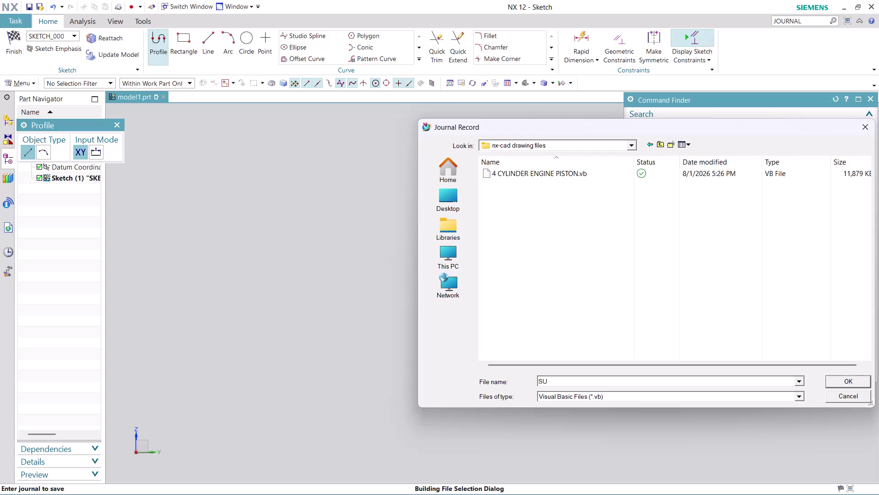
Name the journal 'SUPPORT BRACKET' and start recording it.
text(PP)
text(ORT)
key(space)
text(BRACK)
text(ET)
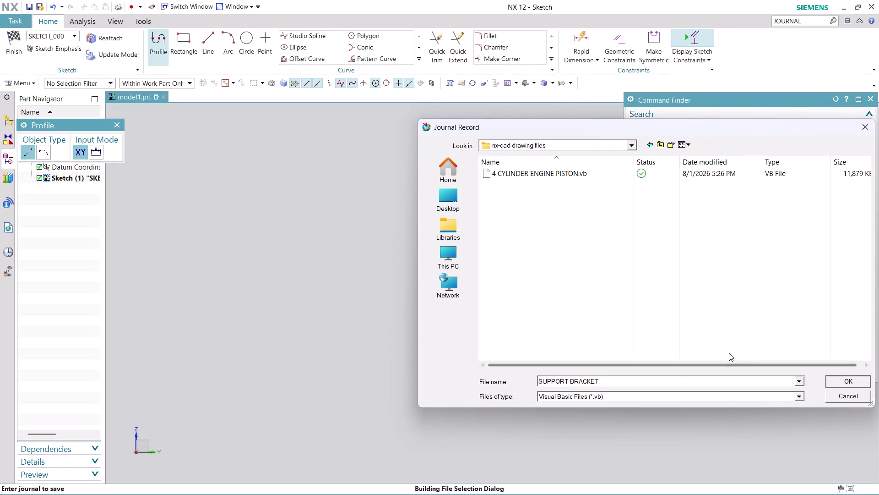
click(845, 380)
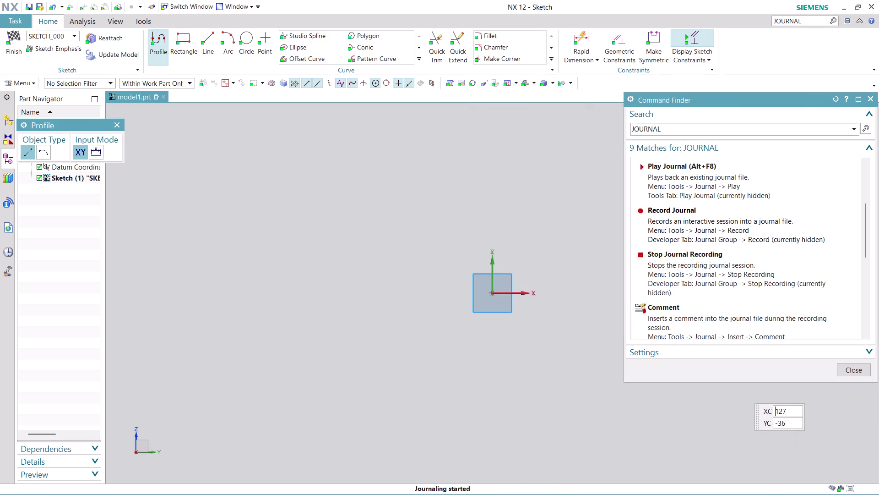
Close the Command Finder and acknowledge the Journal Record warning.
click(845, 368)
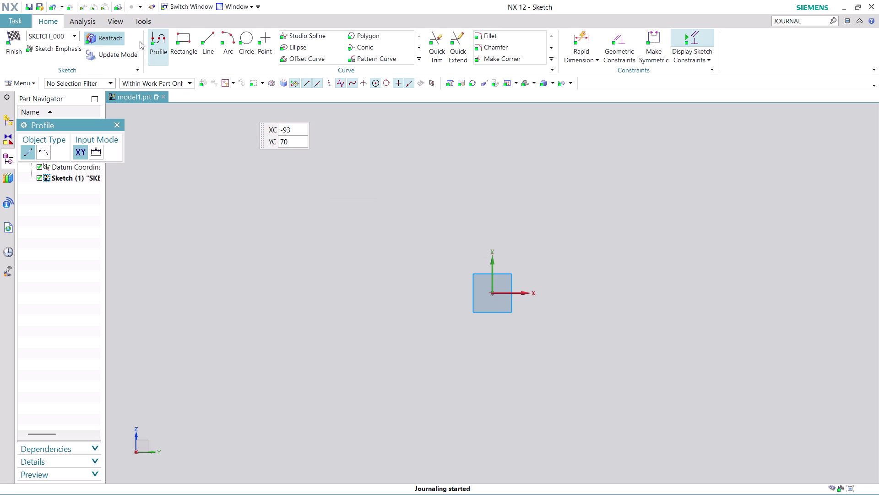
click(189, 34)
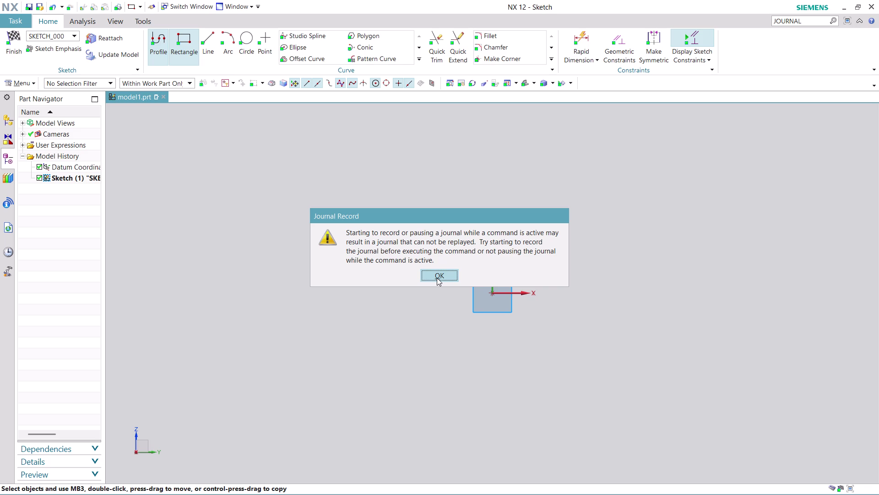
click(437, 278)
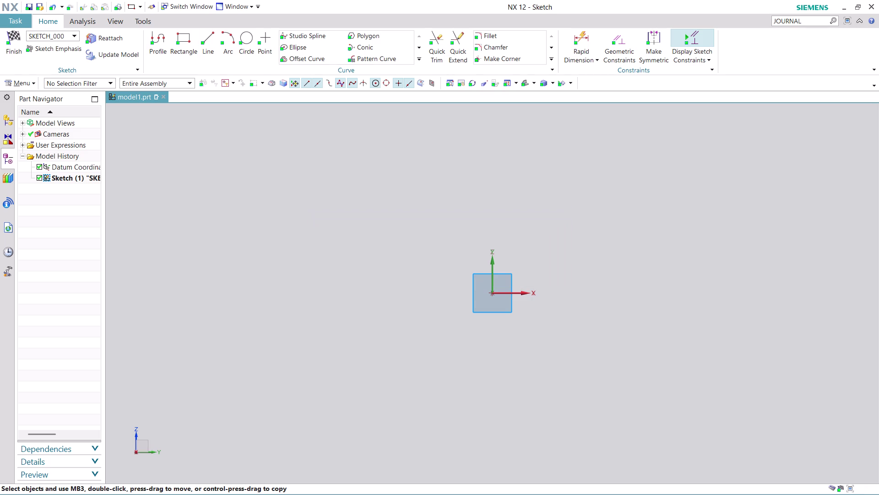
Draw a 65 by 65 square on the XY plane, cornered at the origin.
click(493, 291)
click(572, 303)
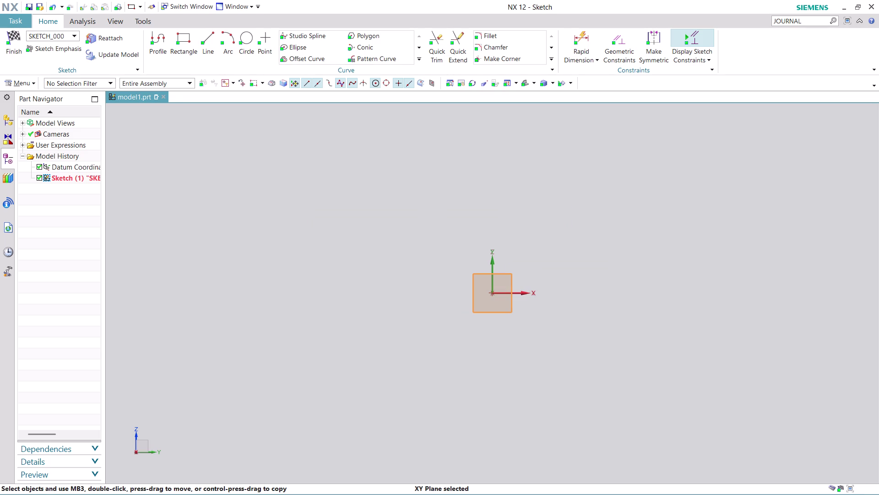
click(186, 37)
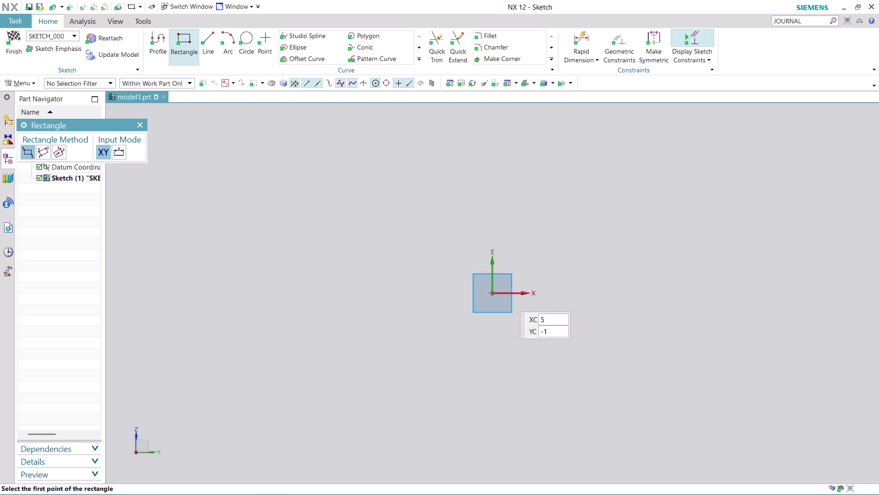
click(494, 292)
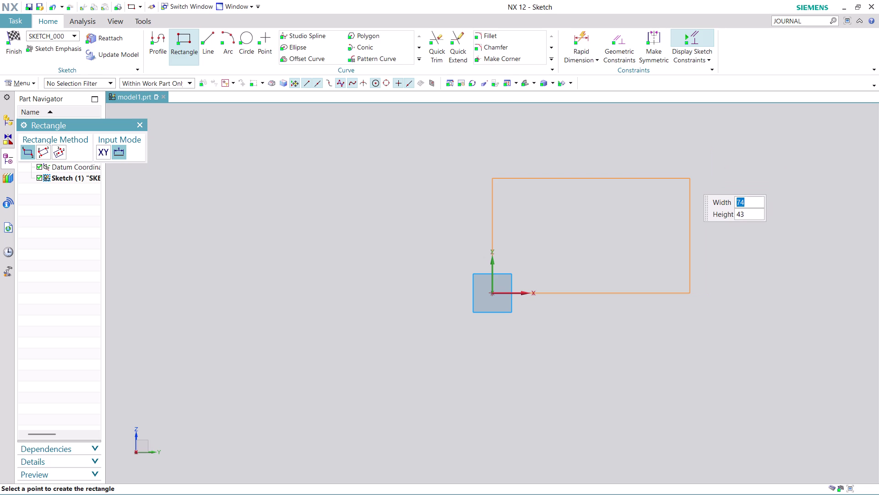
text(65)
key(Tab)
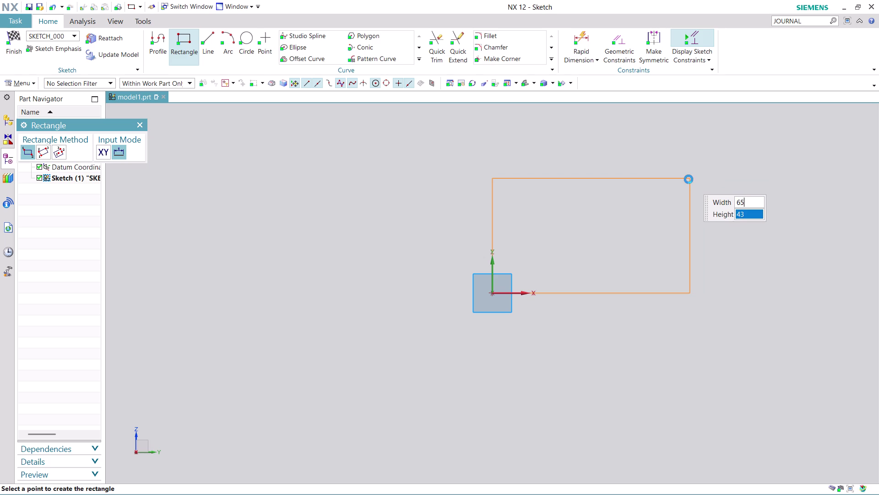
text(65)
key(Return)
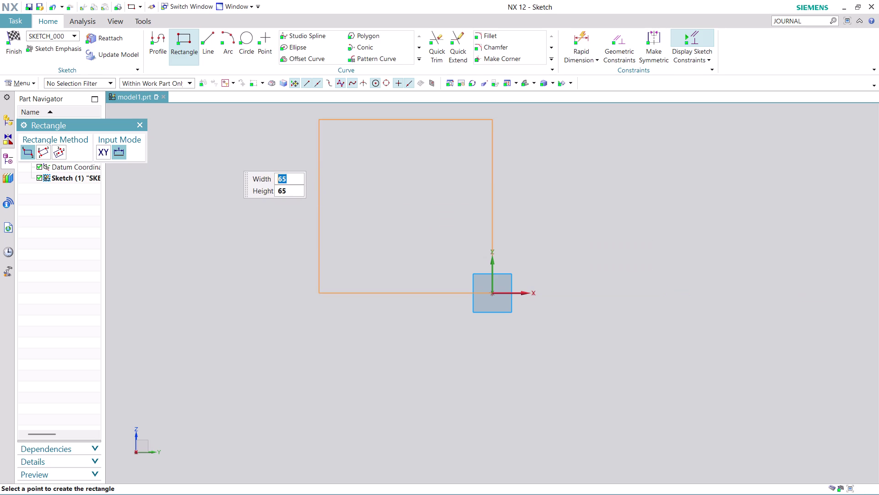
click(592, 196)
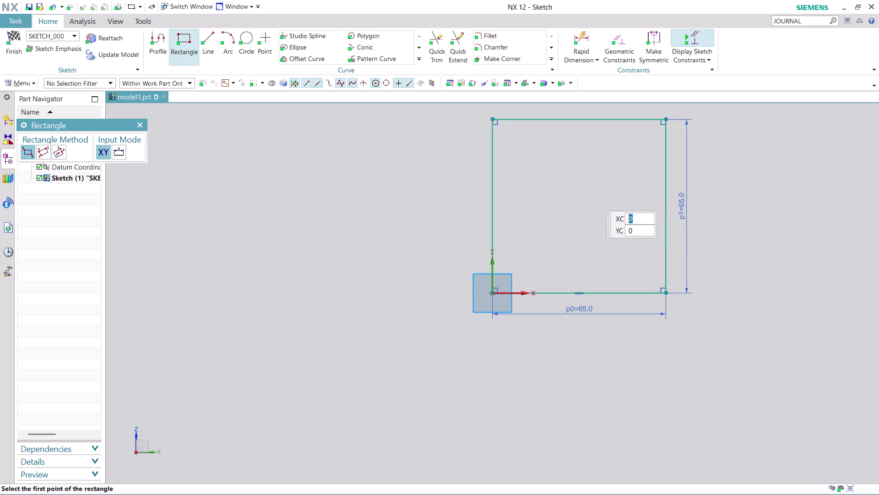
key(Escape)
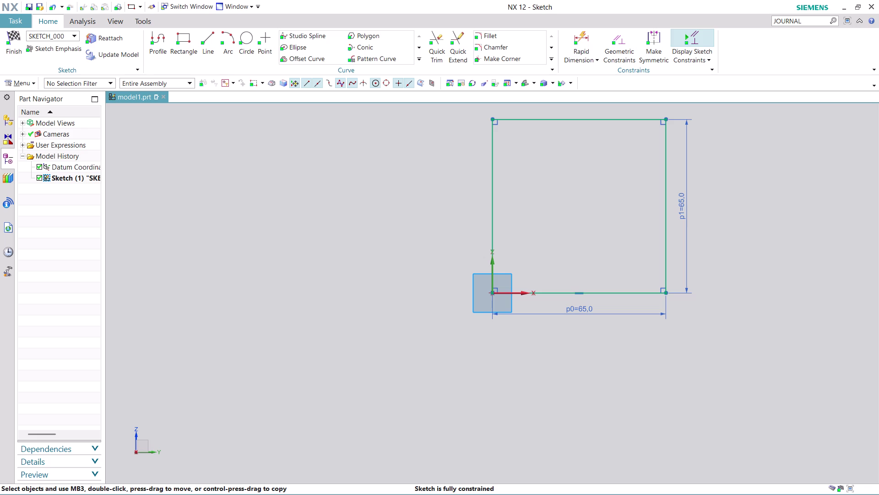
double_click(586, 315)
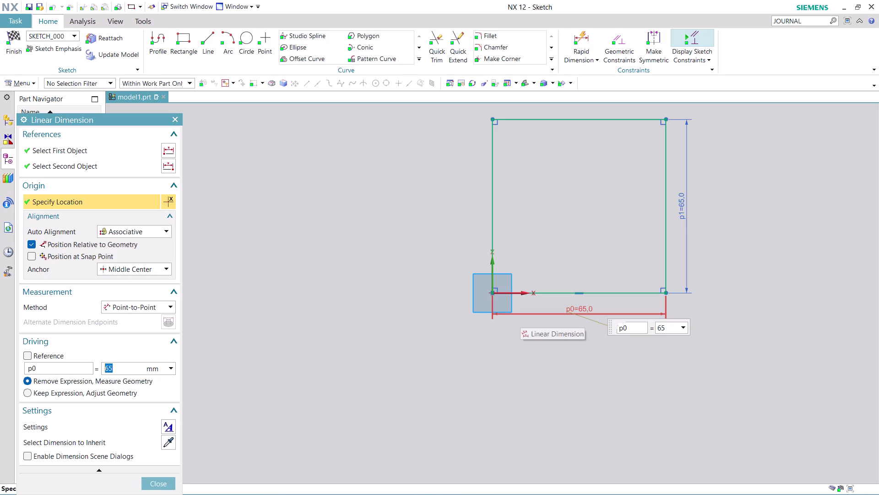
Change dimension p0 to 96, close the editor, and finish the sketch.
text(96)
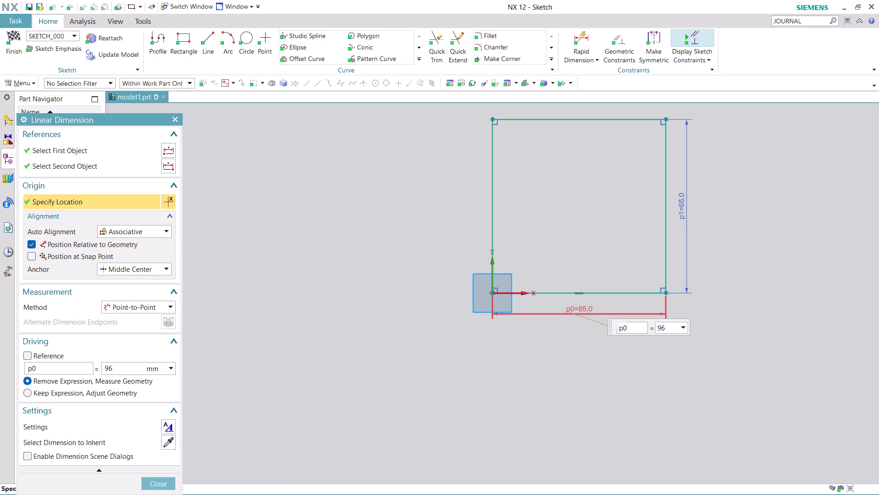
key(Return)
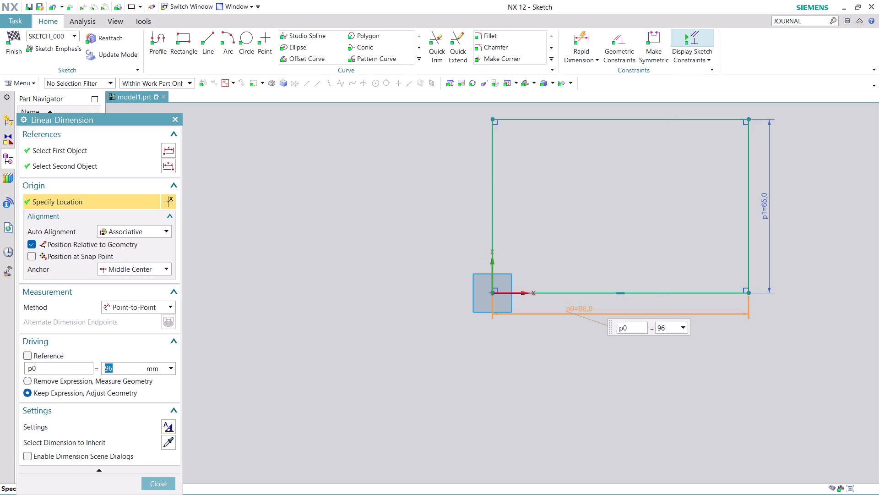
click(153, 485)
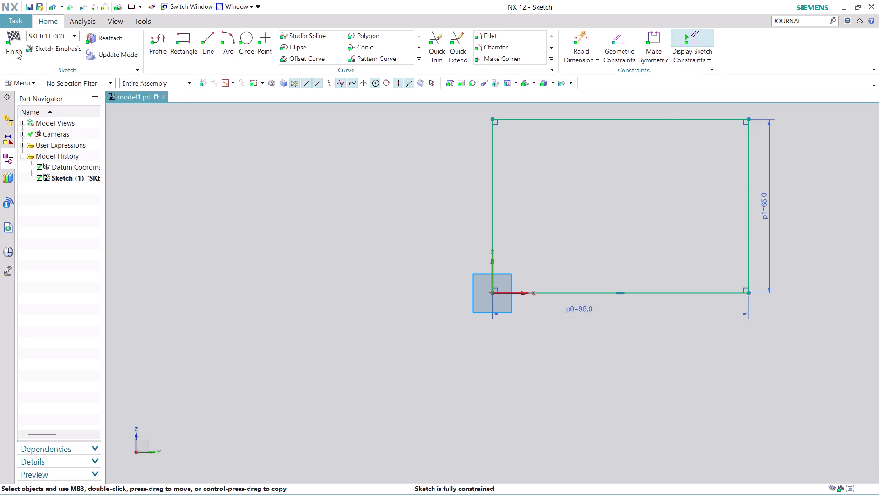
click(13, 42)
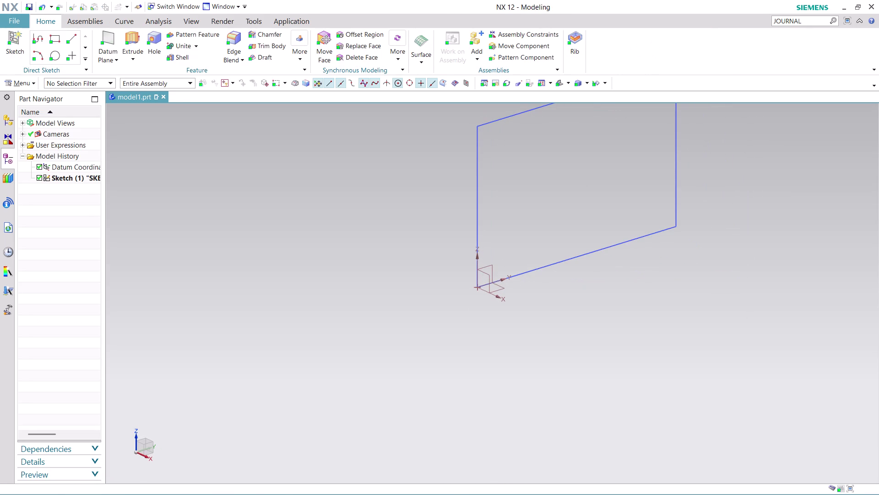
Extrude the 96 by 65 rectangle into a 16 mm thick block.
click(132, 33)
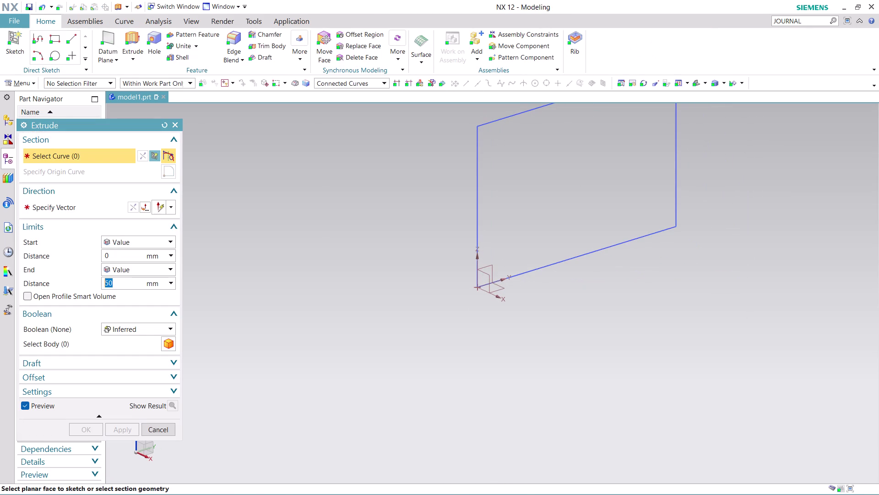
click(597, 249)
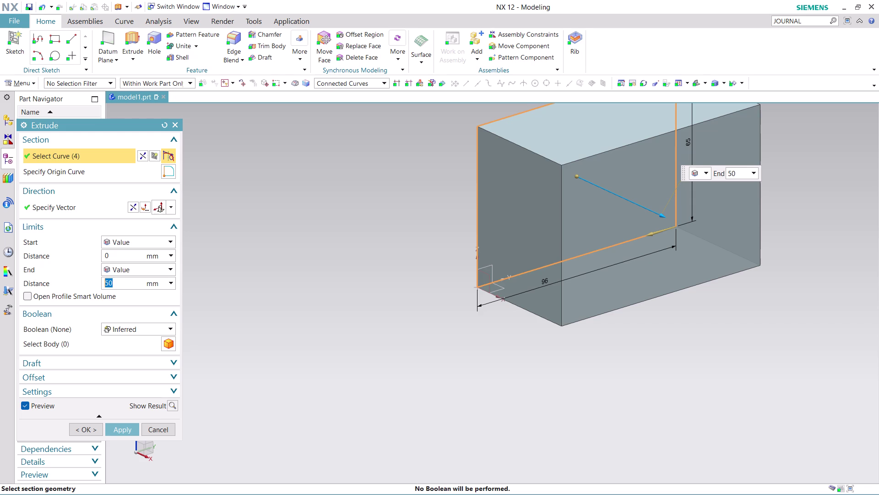
text(16)
click(124, 430)
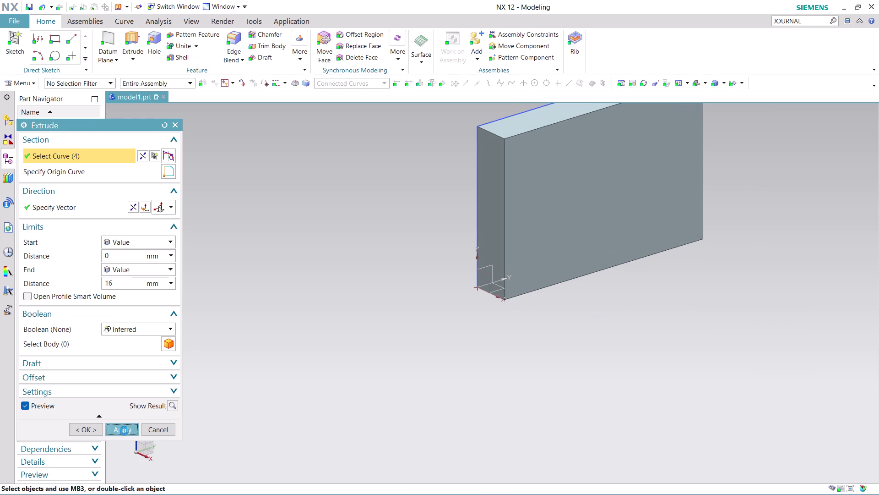
click(160, 429)
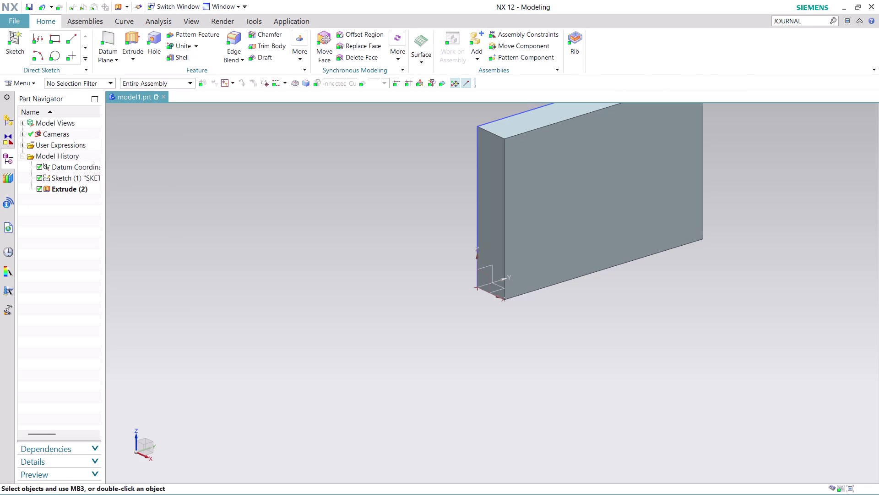
Orbit and zoom to inspect the 16 mm block.
scroll(up, 3)
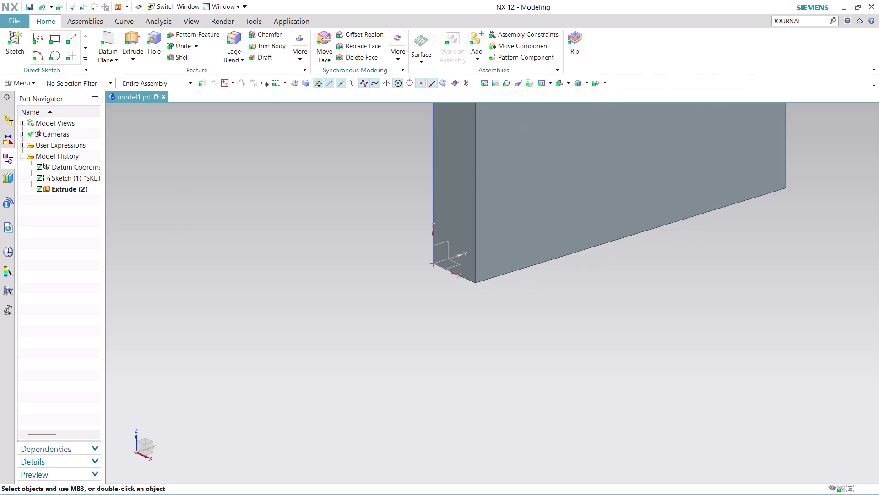
scroll(down, 3)
scroll(down, 3)
middle_drag(655, 306, 569, 308)
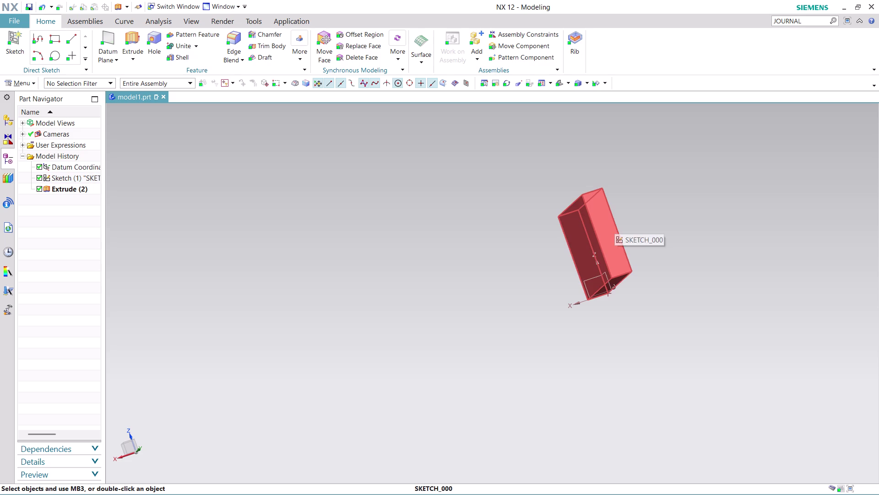
scroll(up, 3)
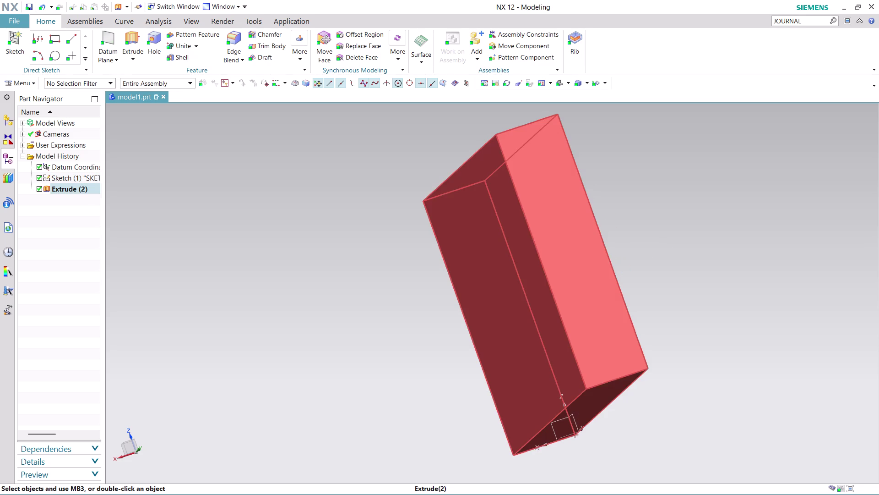
Begin a new sketch, then abandon it, leaving the model unchanged.
click(28, 81)
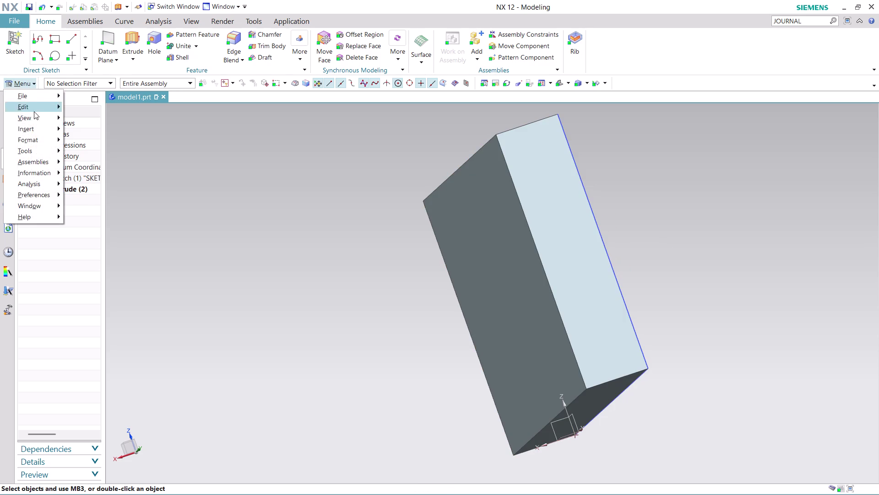
click(107, 140)
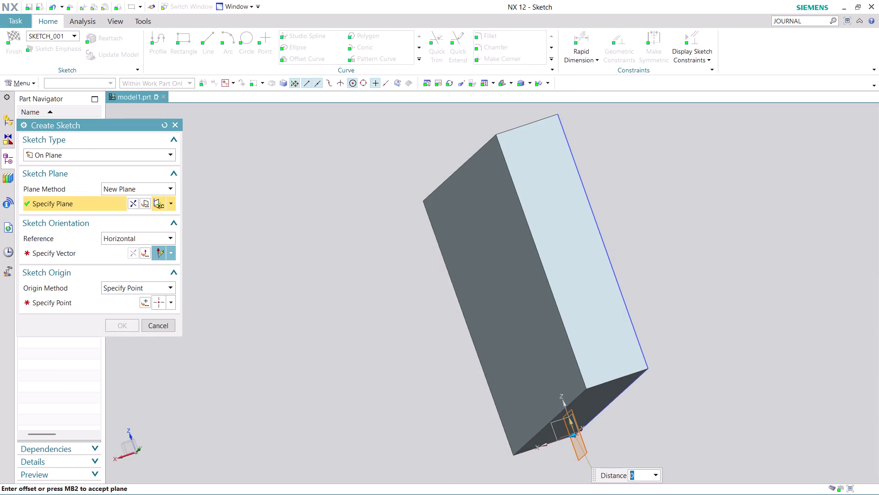
scroll(up, 3)
scroll(down, 3)
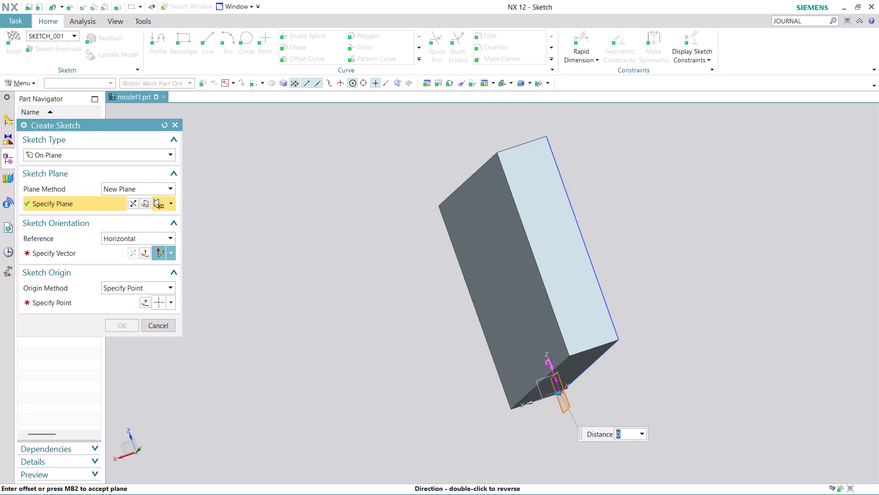
click(541, 380)
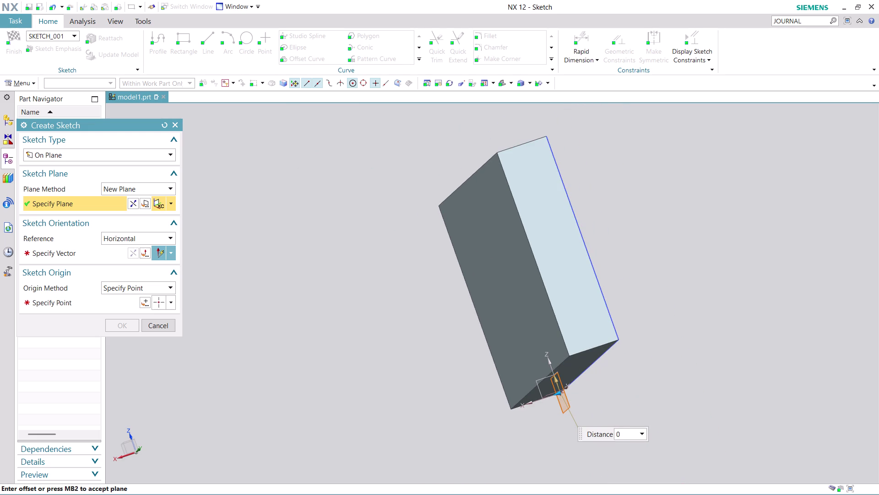
click(536, 382)
click(584, 311)
click(162, 324)
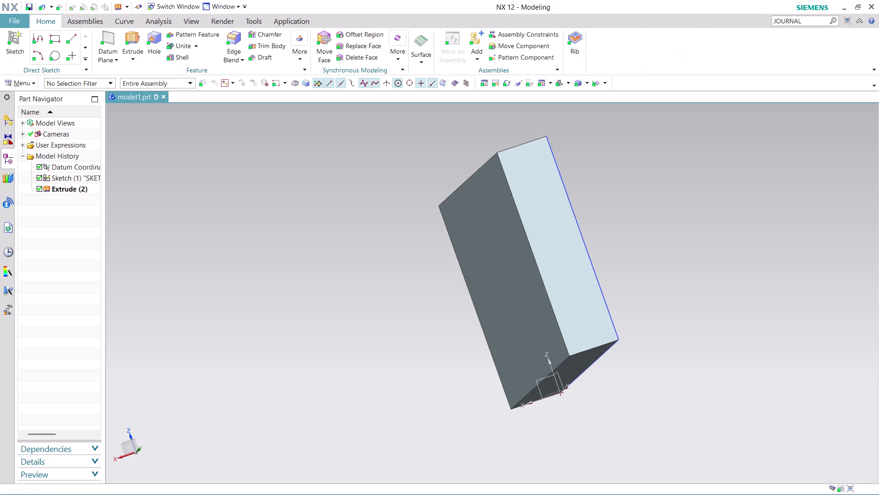
click(136, 43)
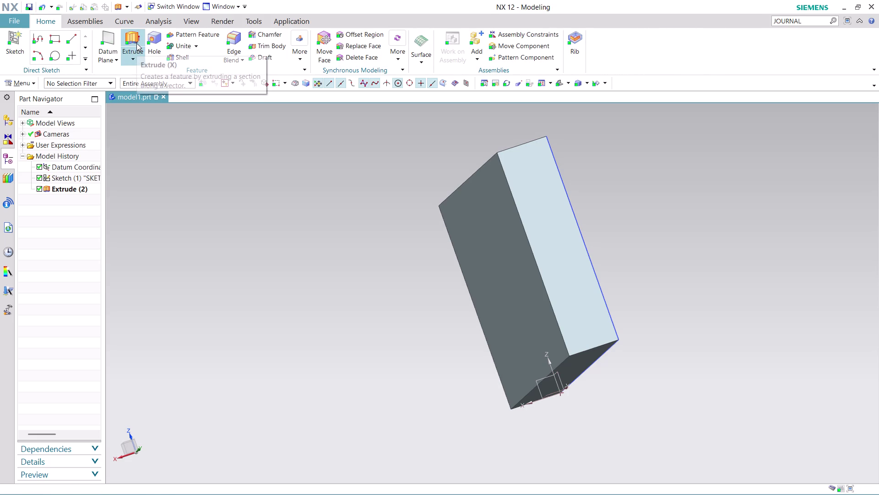
Start the extrusion sketch on the block's side face and reposition the view.
click(570, 249)
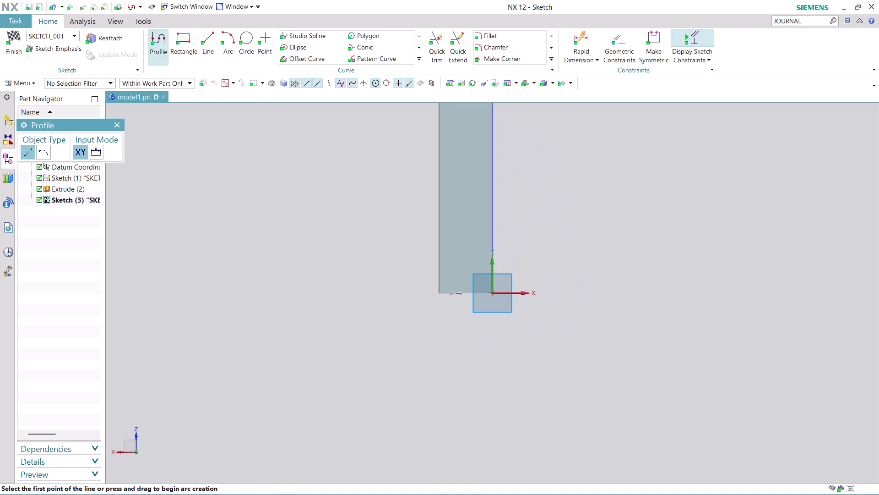
scroll(up, 3)
scroll(down, 3)
scroll(down, 3)
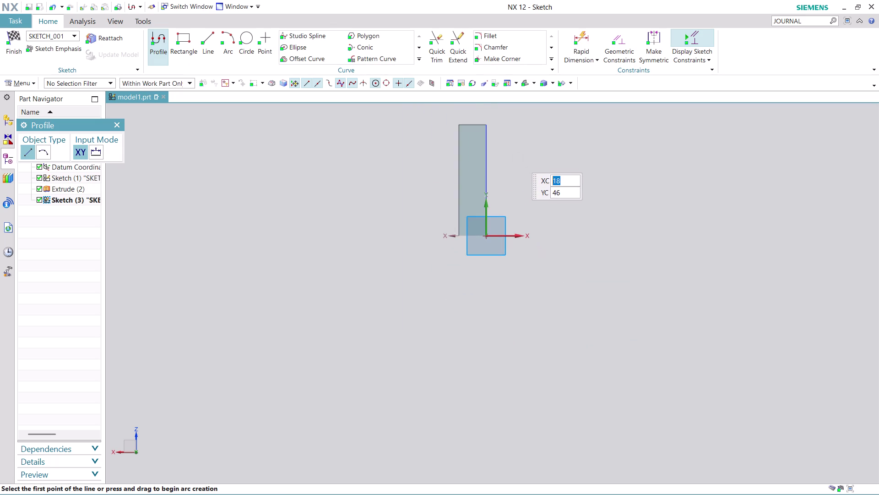
middle_drag(517, 158, 495, 268)
scroll(down, 3)
scroll(up, 3)
scroll(up, 3)
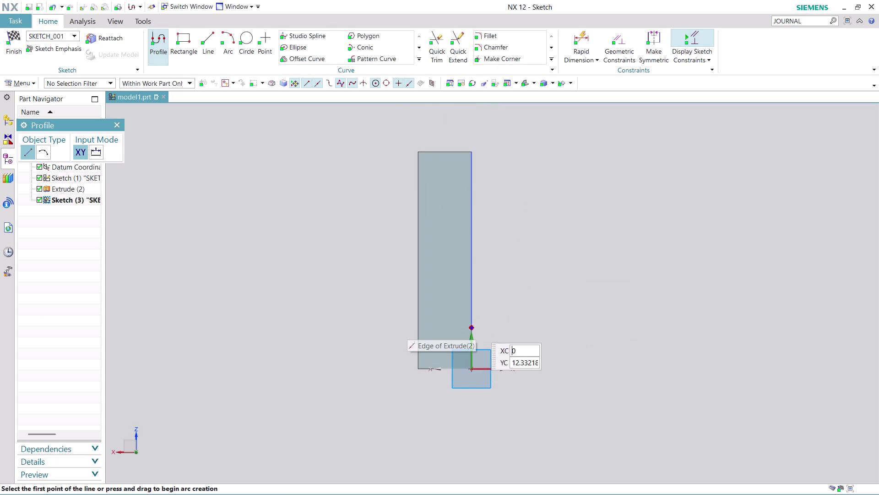
Draw a 65 by 65 square left of the block and finish the sketch.
click(183, 40)
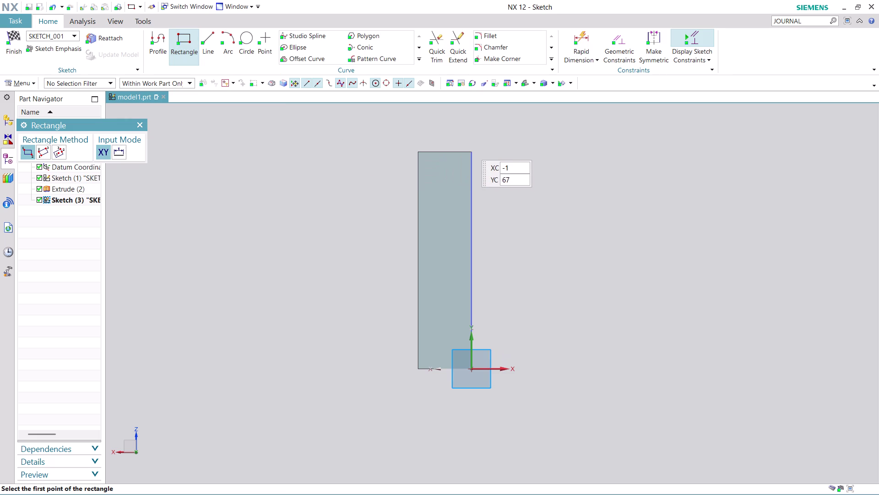
click(472, 151)
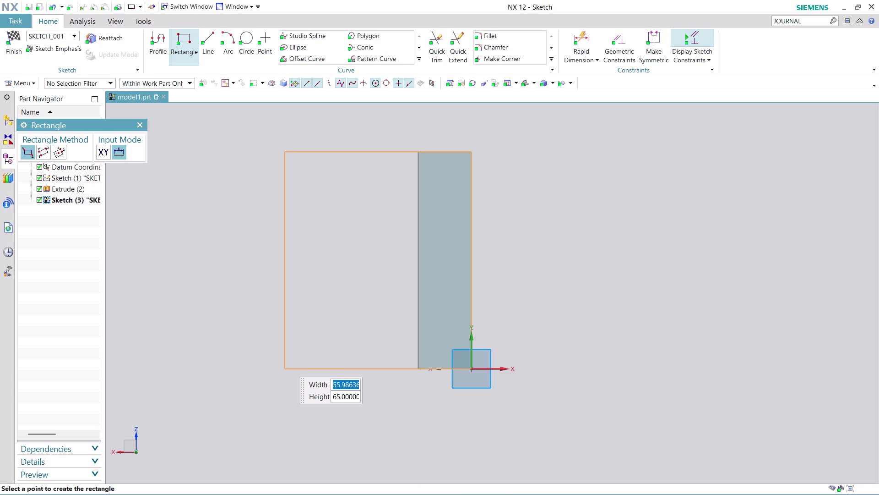
text(65)
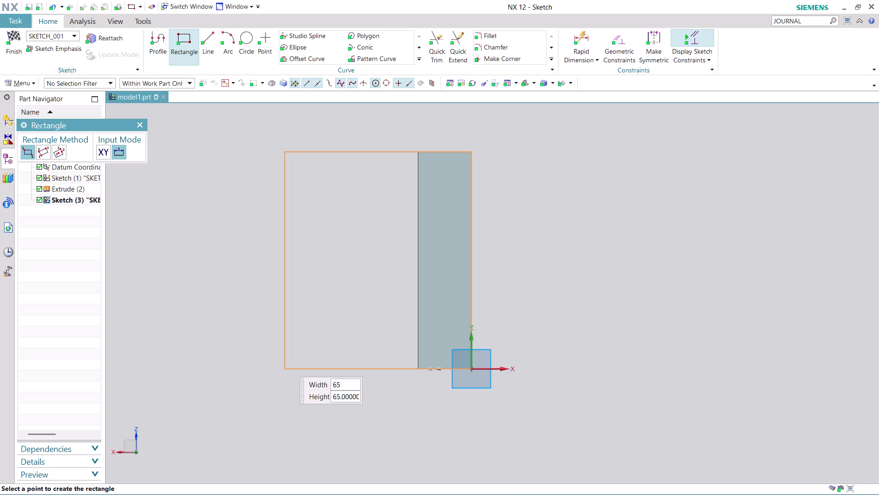
key(Tab)
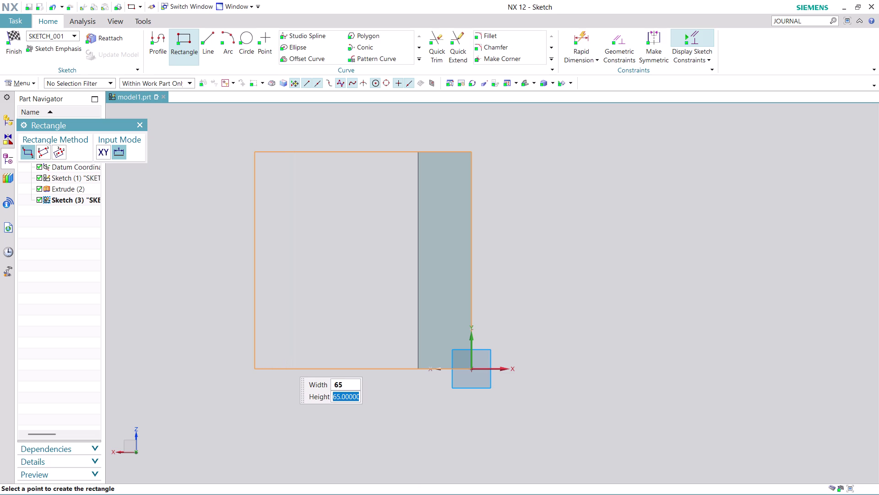
text(65)
key(Return)
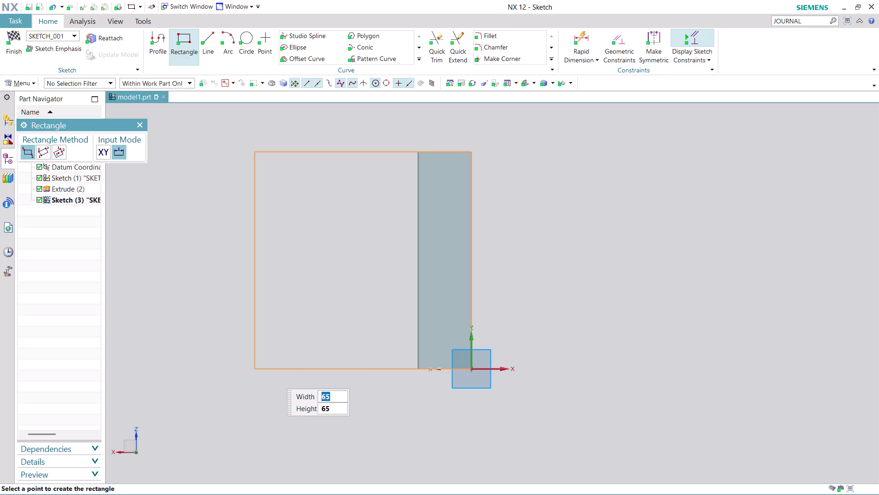
click(272, 373)
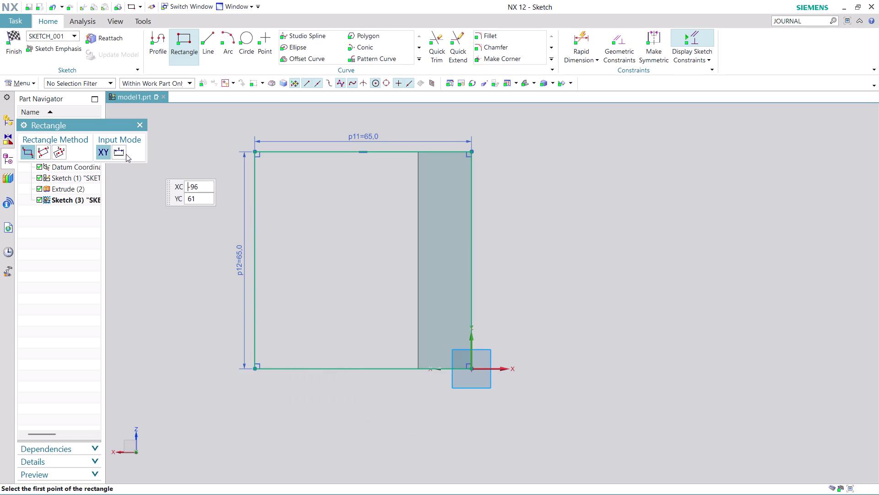
click(17, 48)
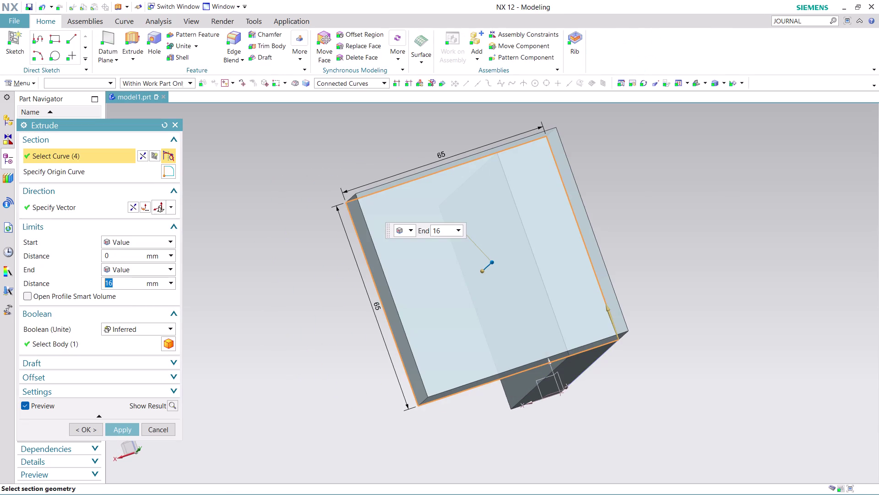
Extrude the square 16 mm, uniting it with the block into an L shape.
click(163, 327)
click(153, 352)
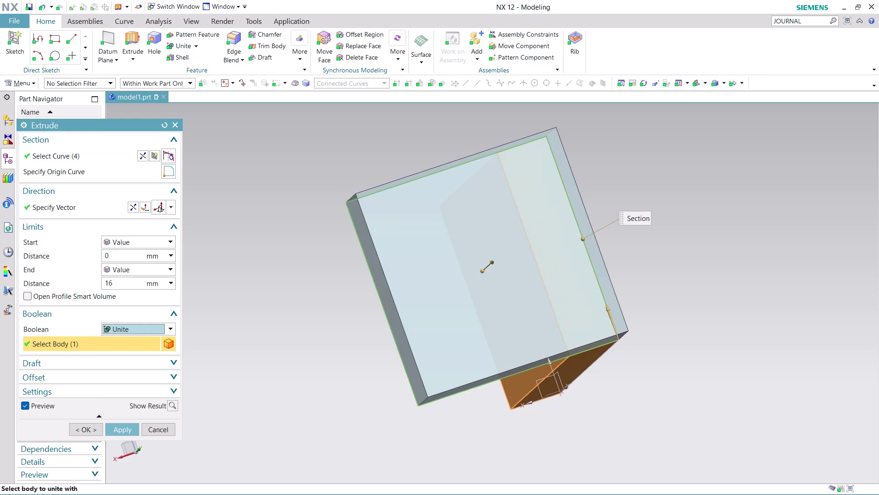
middle_drag(309, 334, 364, 290)
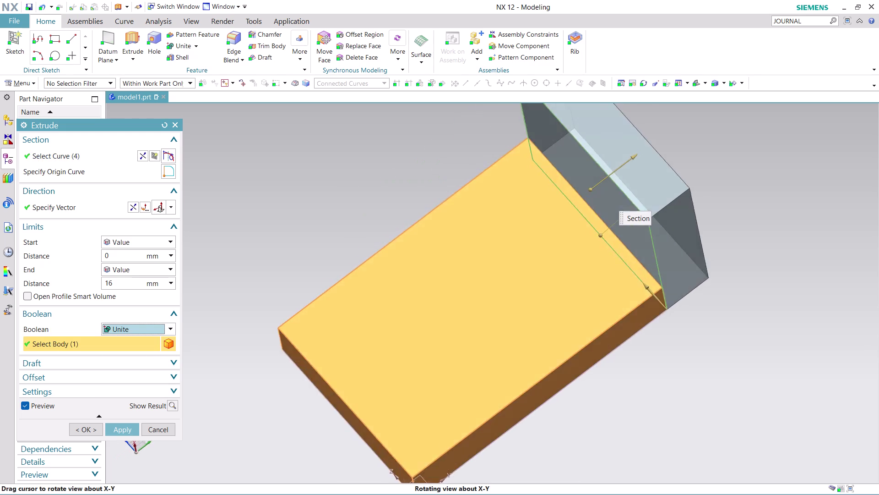
middle_drag(364, 291, 344, 253)
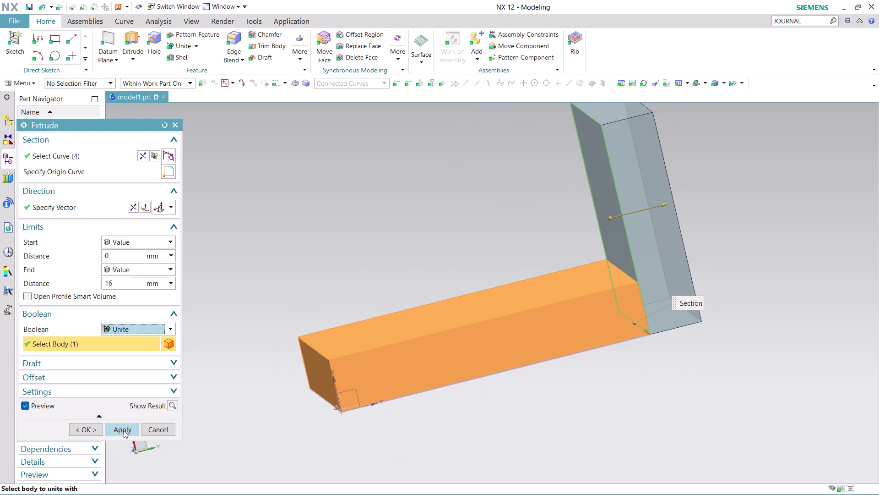
click(123, 430)
click(160, 429)
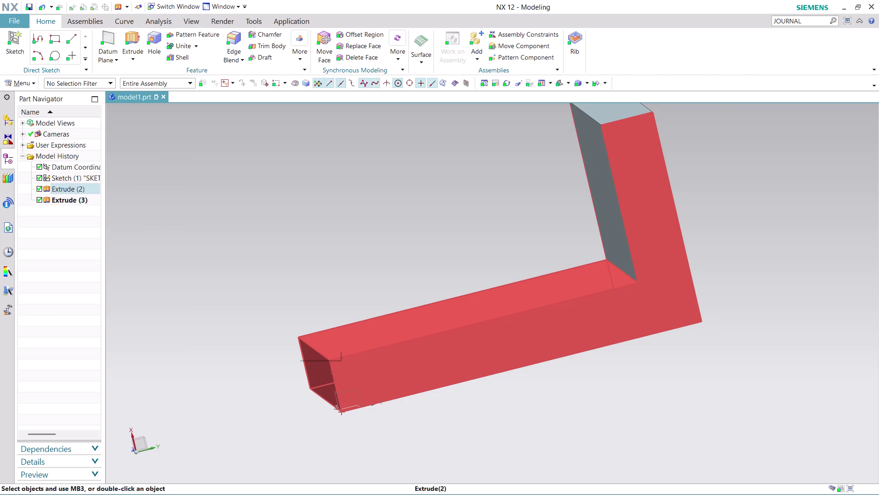
Orbit and zoom around the L-shaped bracket, then begin another extrusion.
middle_drag(515, 193, 463, 250)
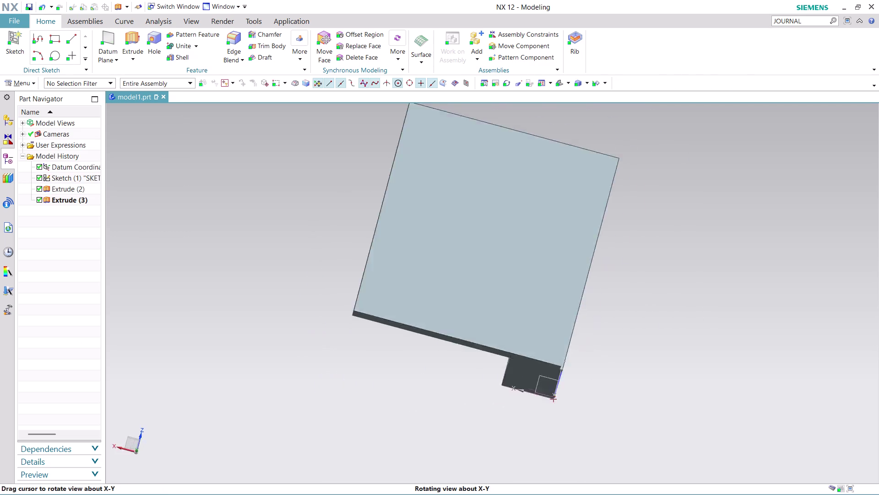
middle_drag(463, 250, 435, 346)
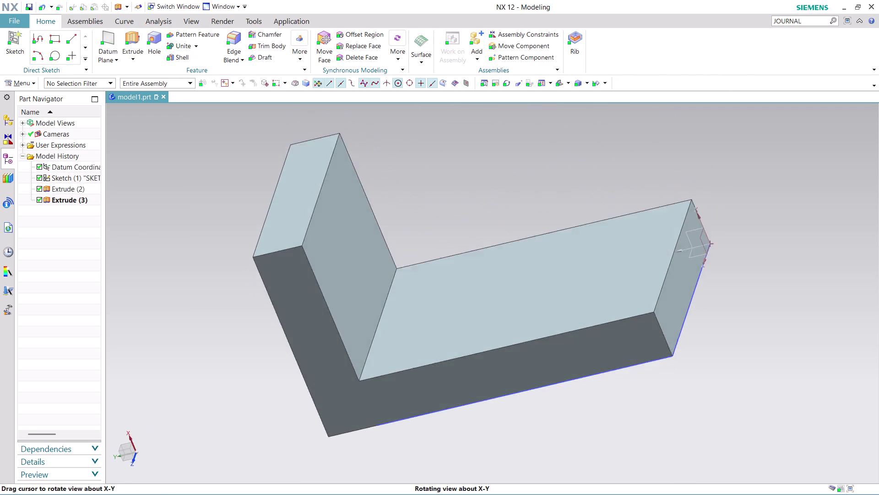
middle_drag(435, 345, 420, 341)
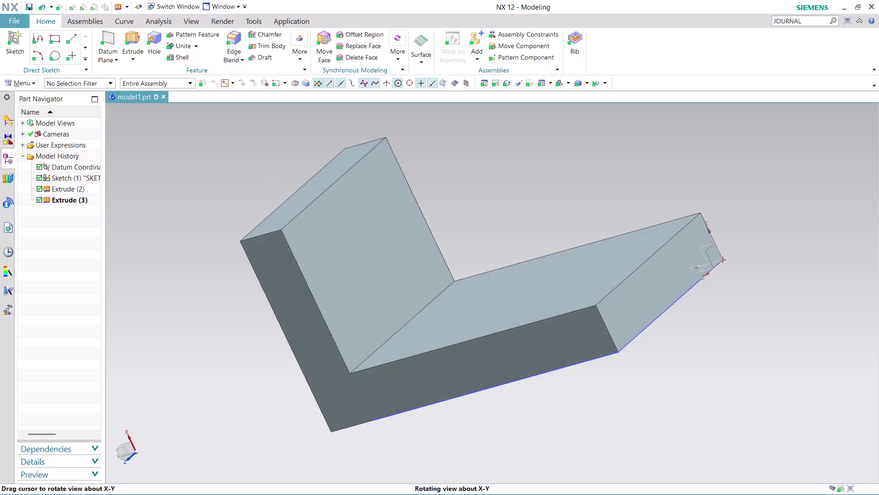
middle_drag(421, 341, 416, 349)
scroll(up, 3)
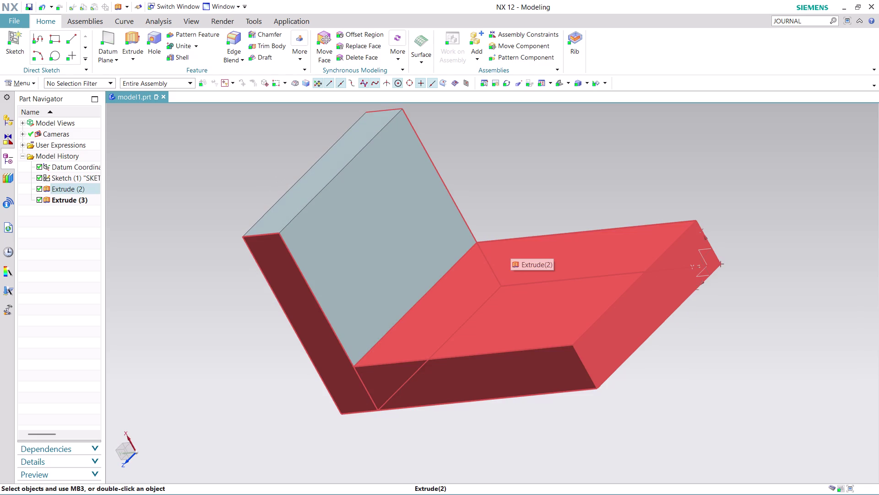
scroll(up, 3)
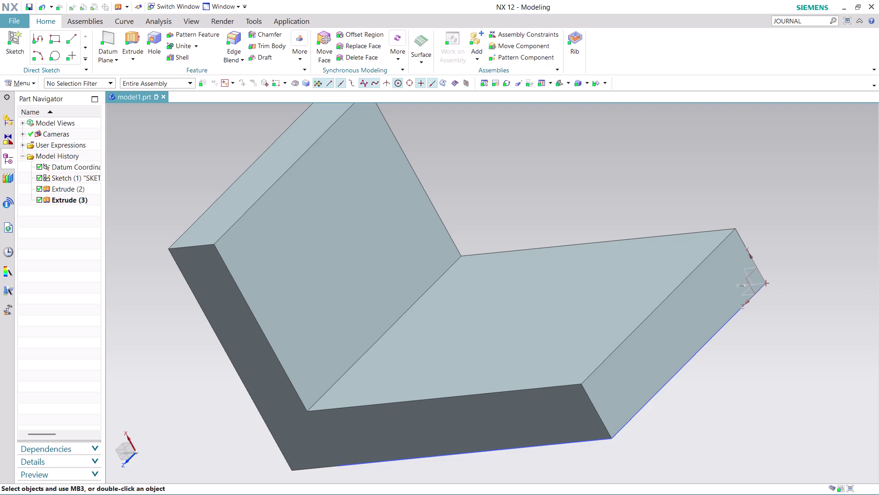
click(126, 37)
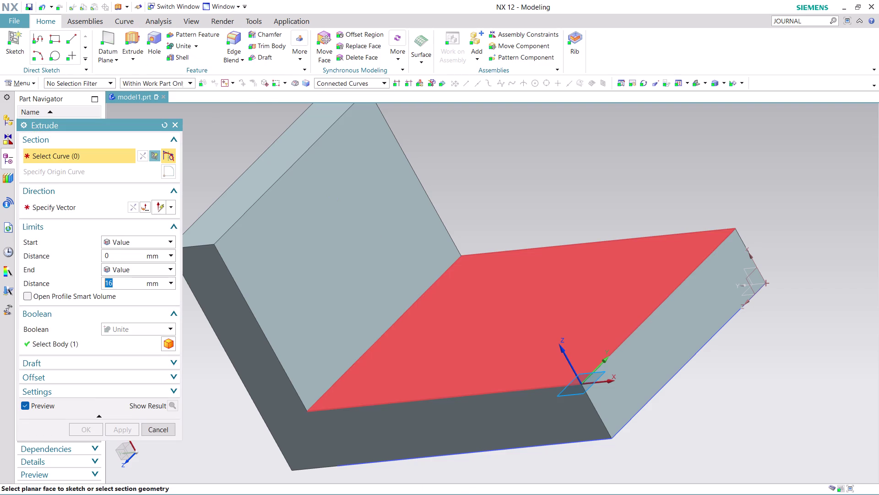
Open a sketch on the base's top face, adjust the view, and pick Rectangle.
click(551, 355)
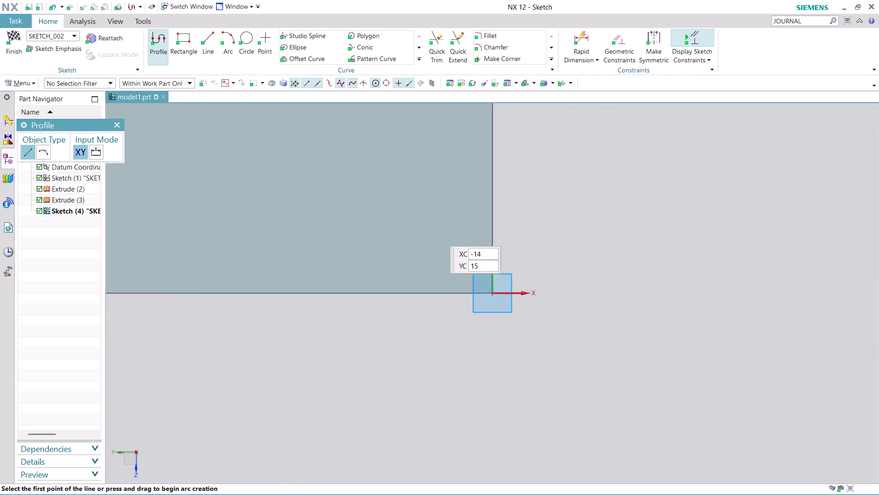
scroll(up, 3)
scroll(down, 3)
scroll(up, 3)
scroll(down, 3)
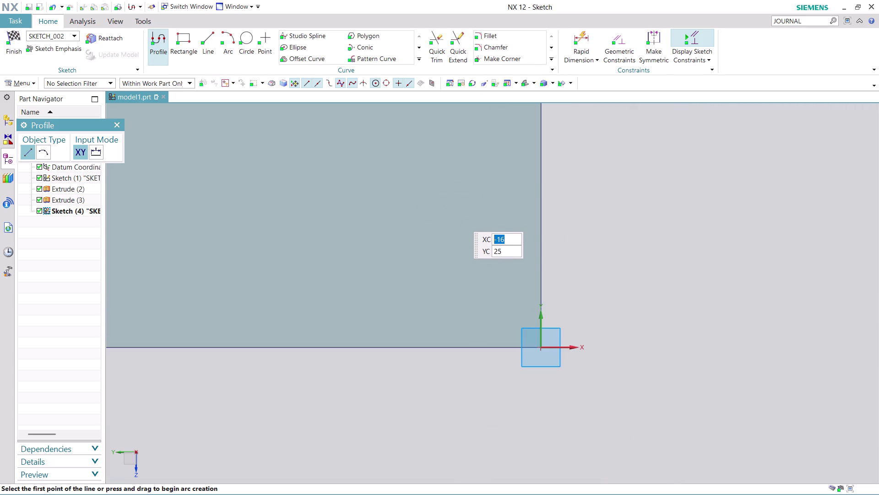
middle_drag(460, 217, 497, 293)
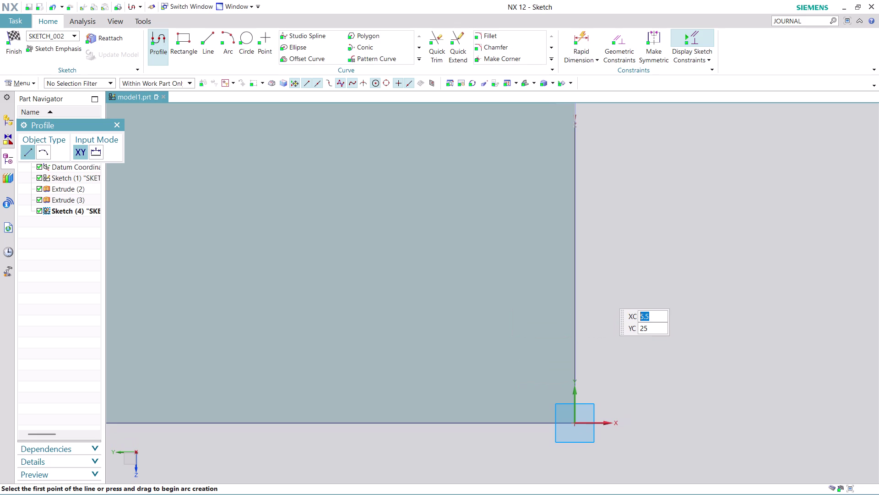
click(192, 33)
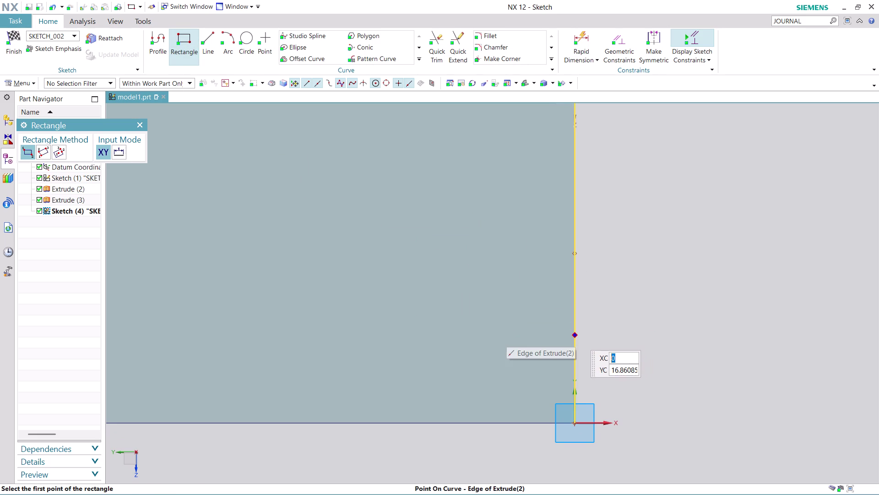
Start a rectangle at the base's edge, first entering 16 by 20.
click(575, 335)
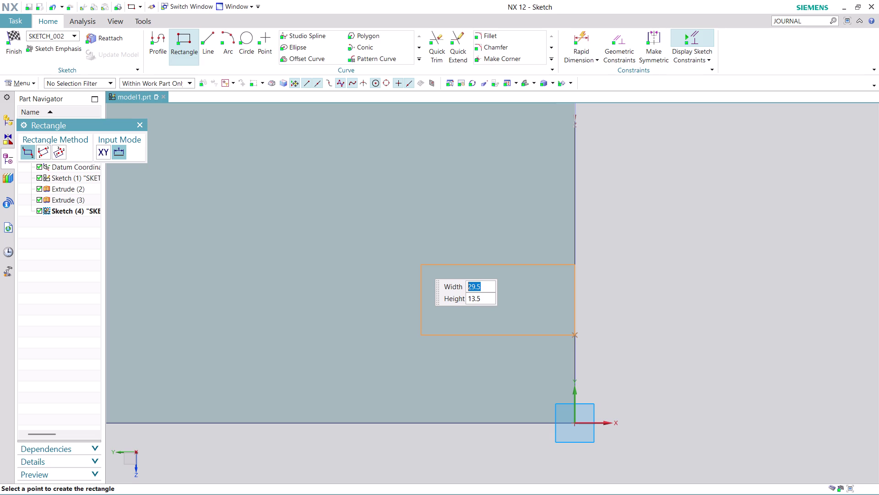
text(16)
key(Tab)
text(20)
key(Return)
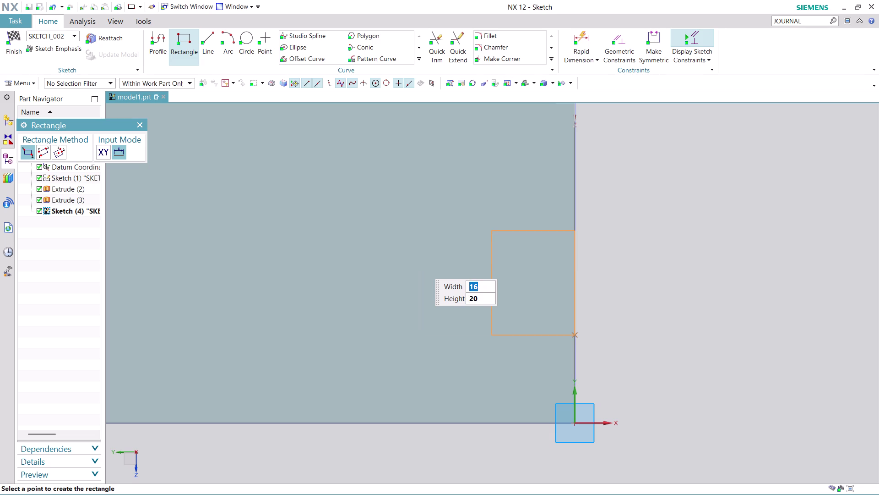
Re-enter width 20 and height 16 and place the rectangle against the vertical axis.
text(20)
key(Tab)
text(16)
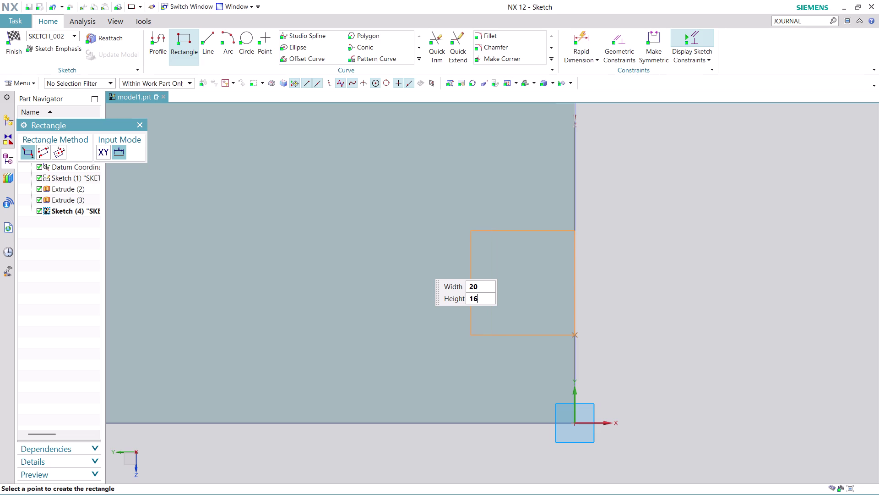
key(Return)
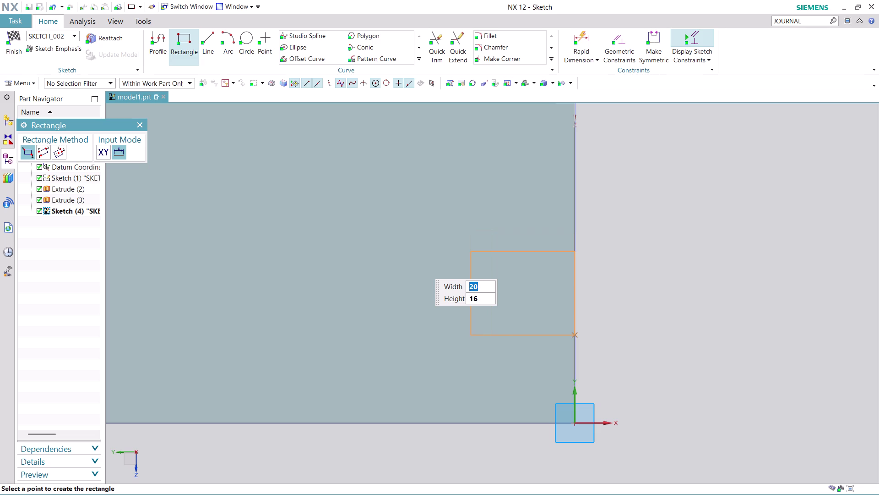
click(420, 264)
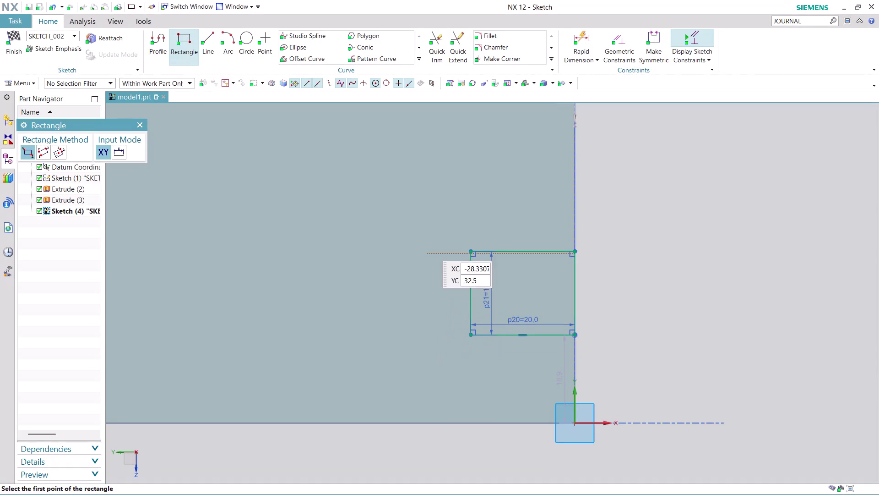
click(248, 39)
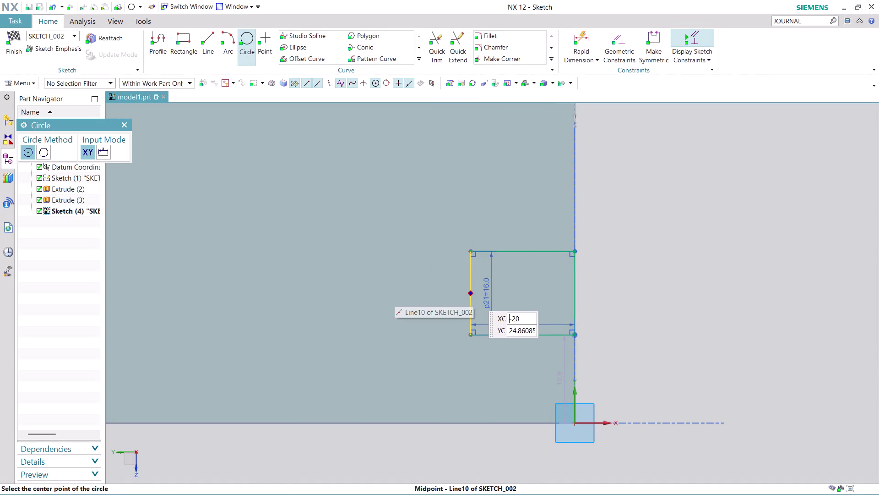
Centre a 16 mm diameter circle on the midpoint of the rectangle's left line.
click(471, 293)
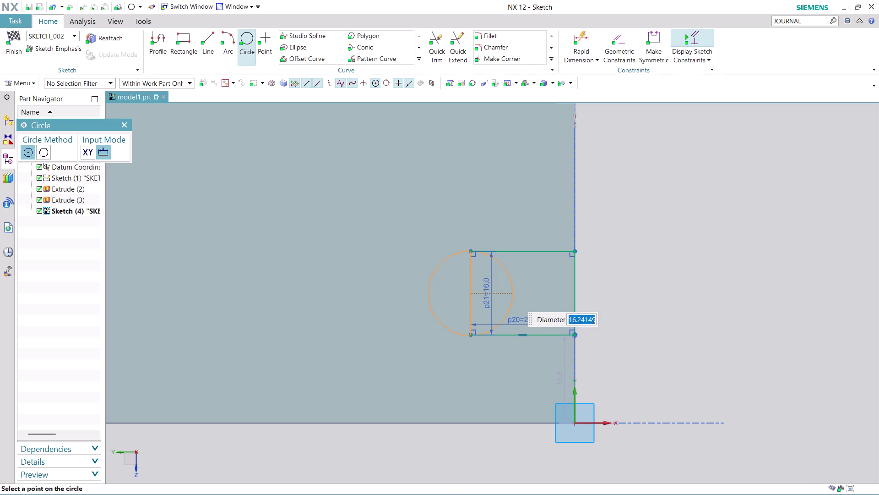
text(1)
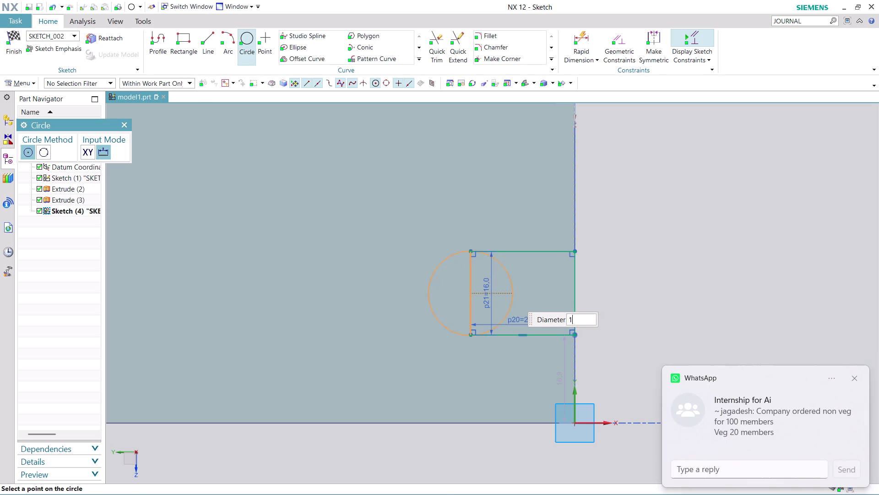
text(6)
key(Return)
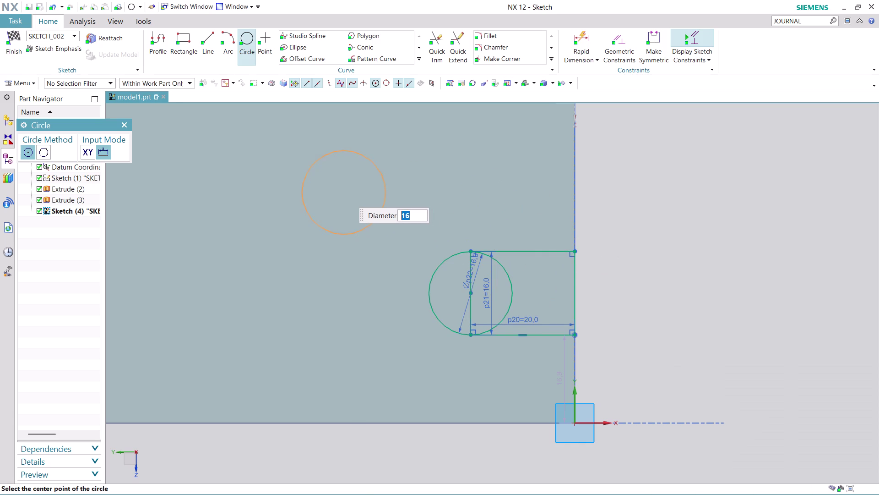
key(Escape)
key(Escape)
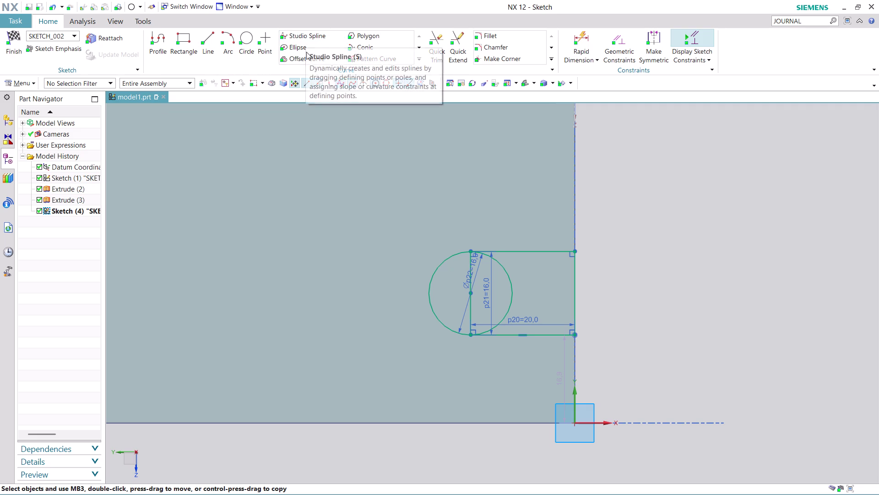
click(440, 53)
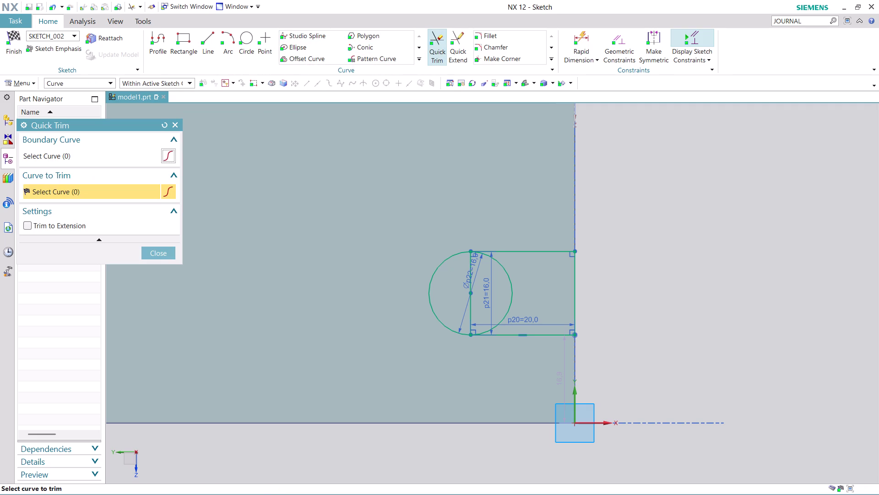
Trim the circle's inner half and the rectangle's left line, accepting the overconstraint warning.
click(510, 288)
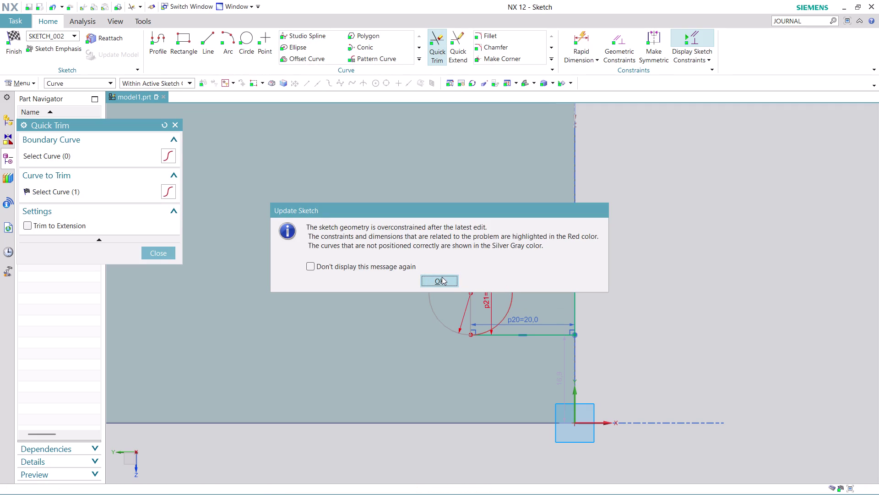
click(442, 277)
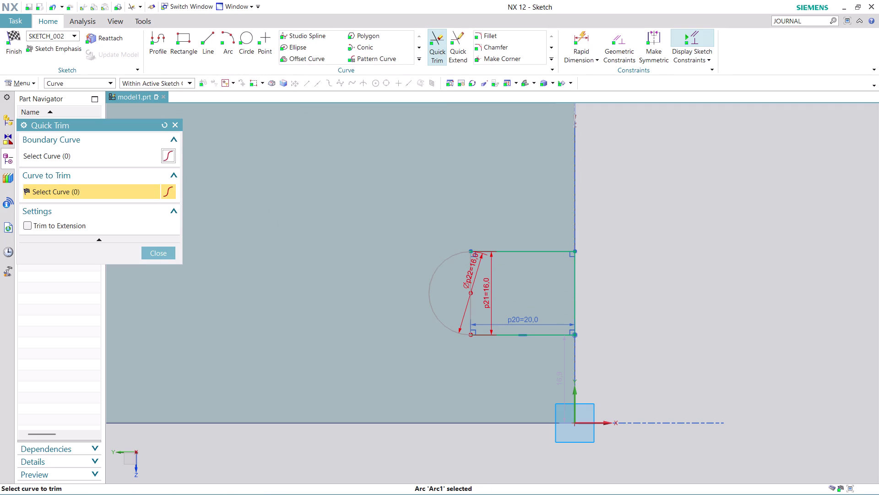
click(470, 307)
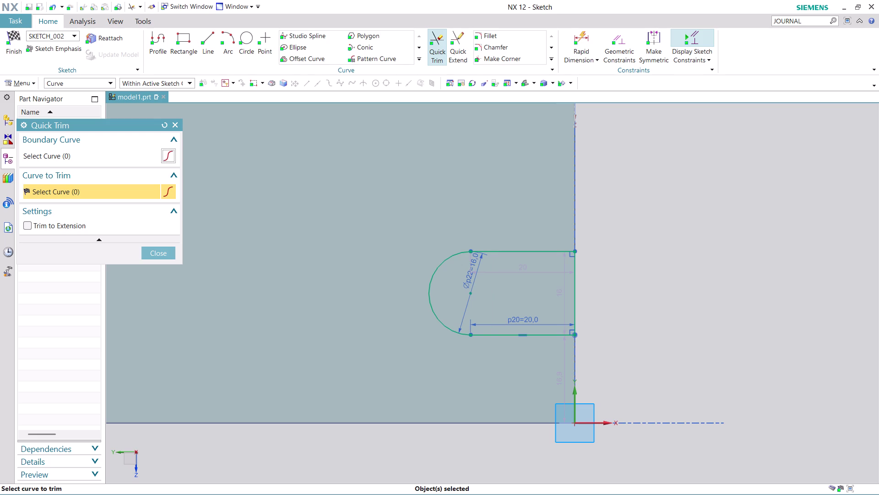
click(154, 250)
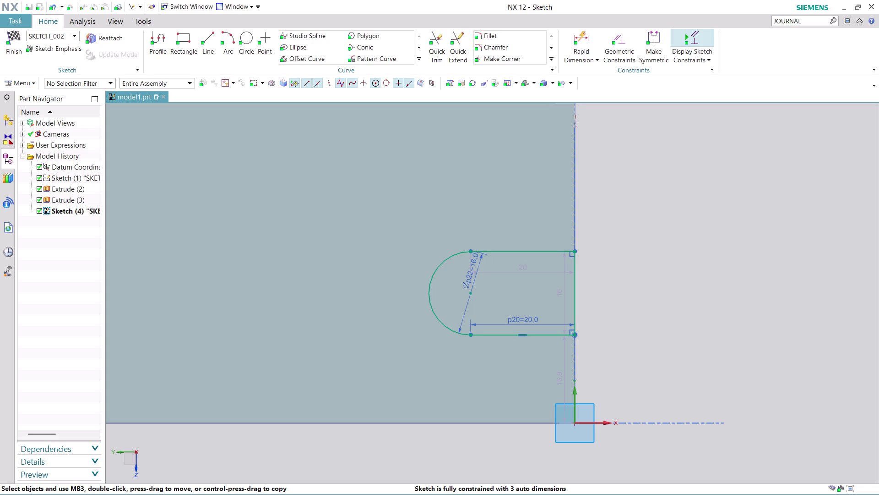
double_click(560, 378)
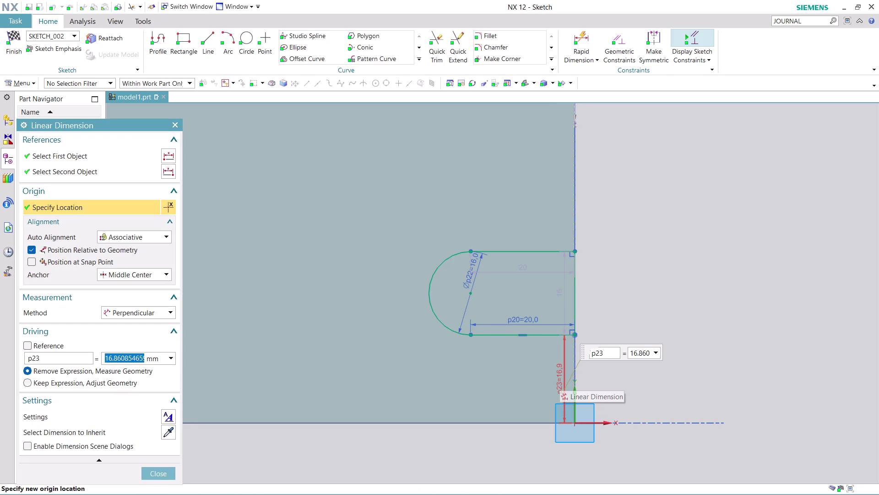
Change the slot's vertical distance dimension to 20 mm and finish the sketch.
text(20)
key(Return)
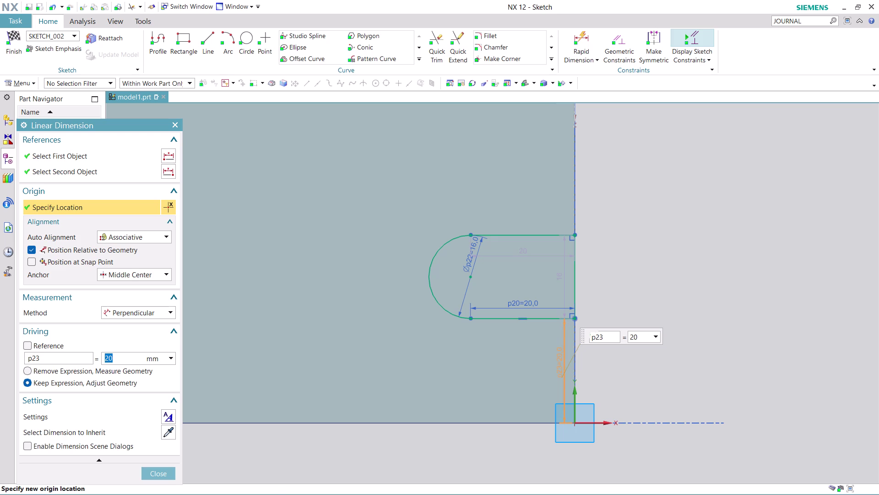
click(147, 469)
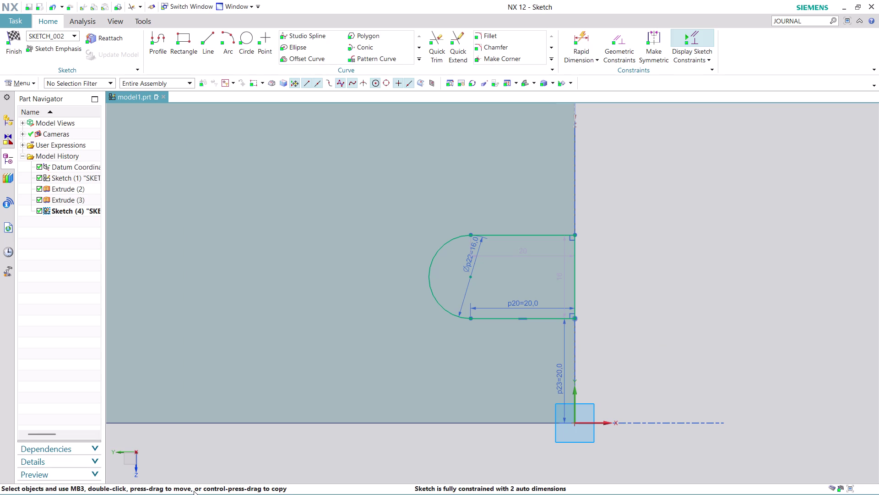
click(17, 35)
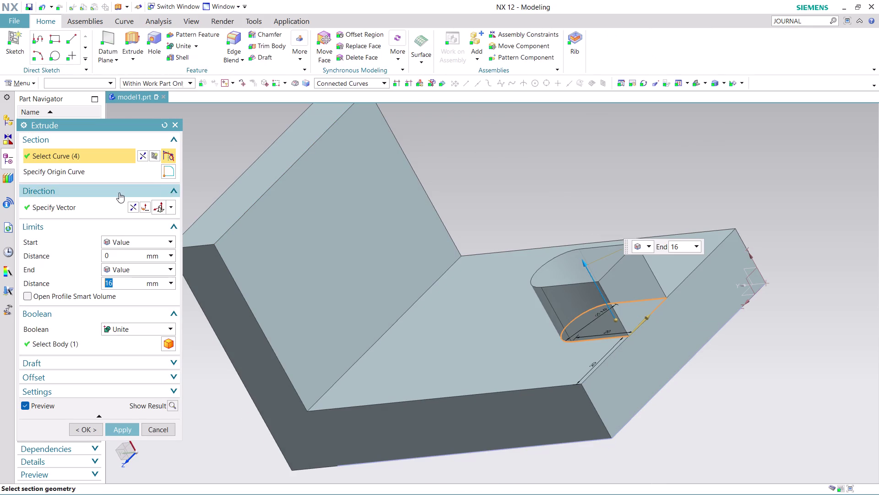
Reverse the extrusion direction, set Boolean to Subtract, and apply the slot cut.
click(130, 206)
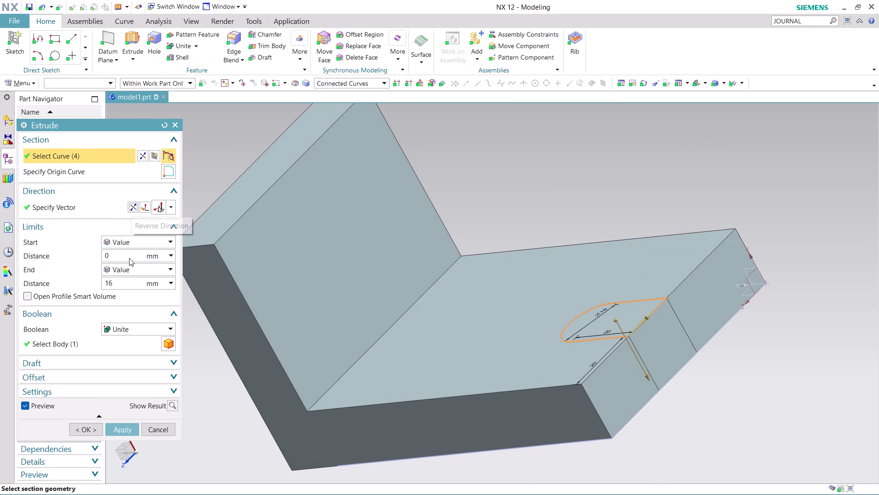
click(156, 331)
click(148, 360)
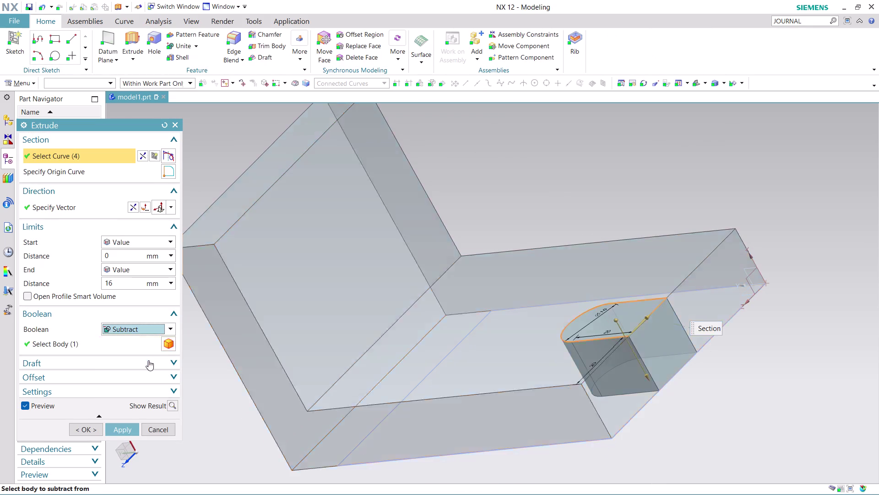
click(125, 430)
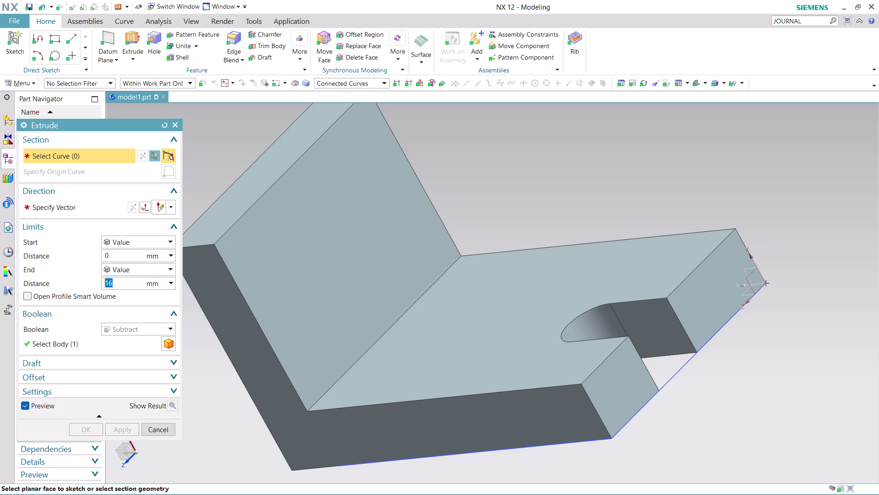
Cancel the leftover Extrude dialog, keeping the slot cut as the latest feature.
scroll(up, 3)
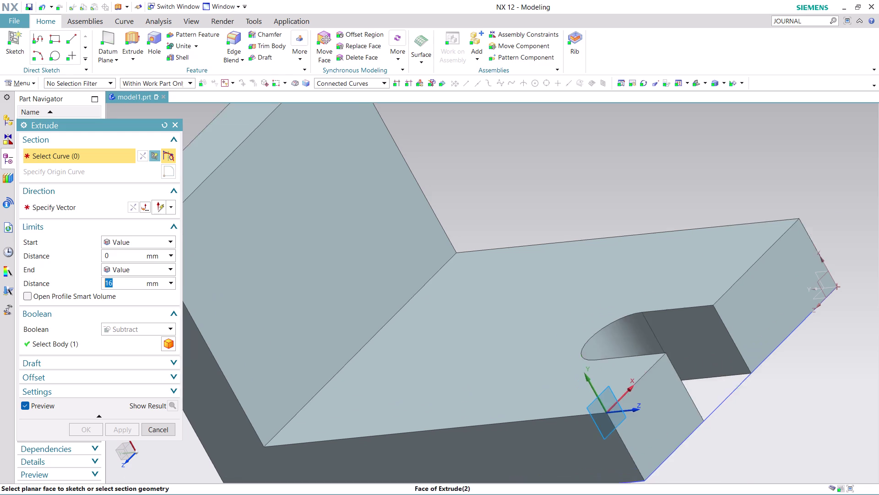
scroll(up, 3)
scroll(down, 3)
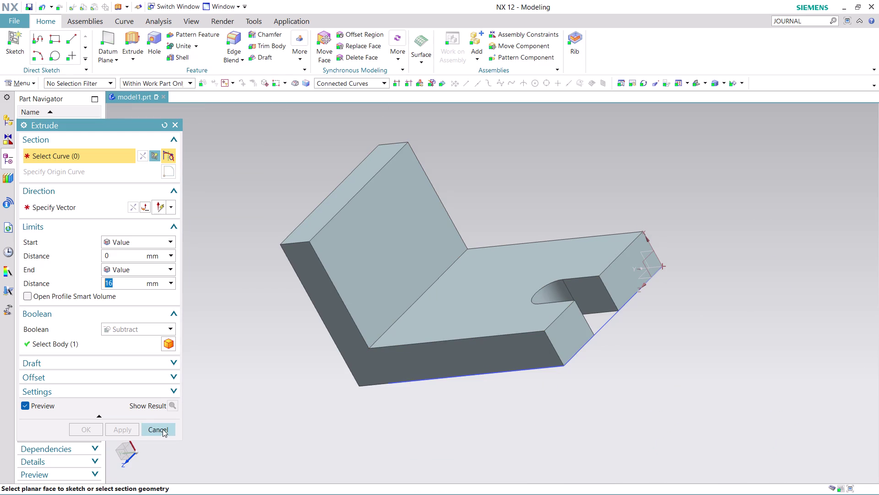
click(162, 430)
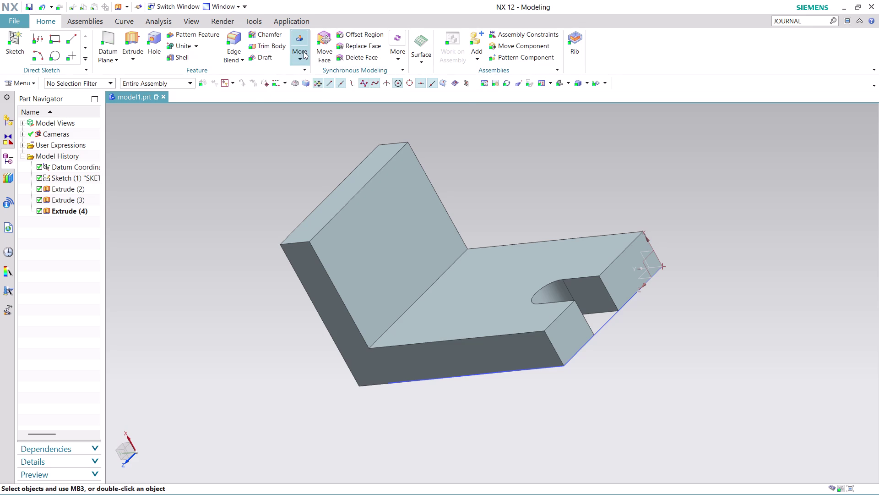
click(303, 51)
click(304, 52)
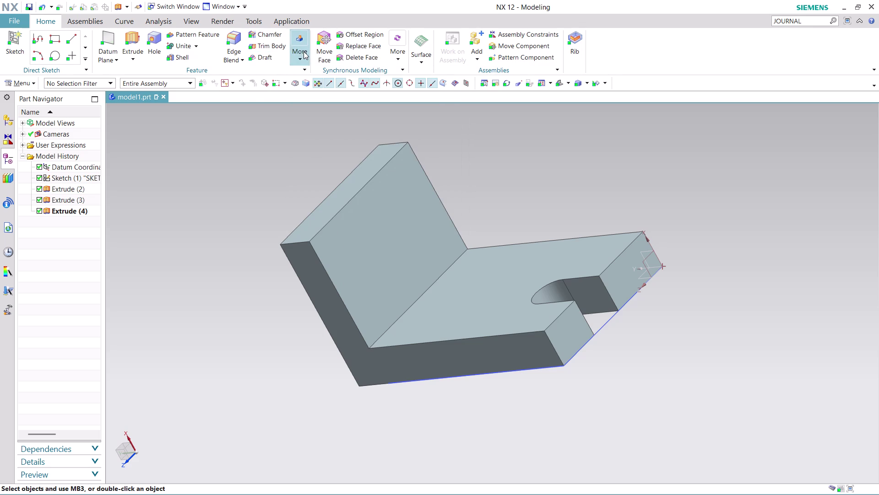
click(239, 60)
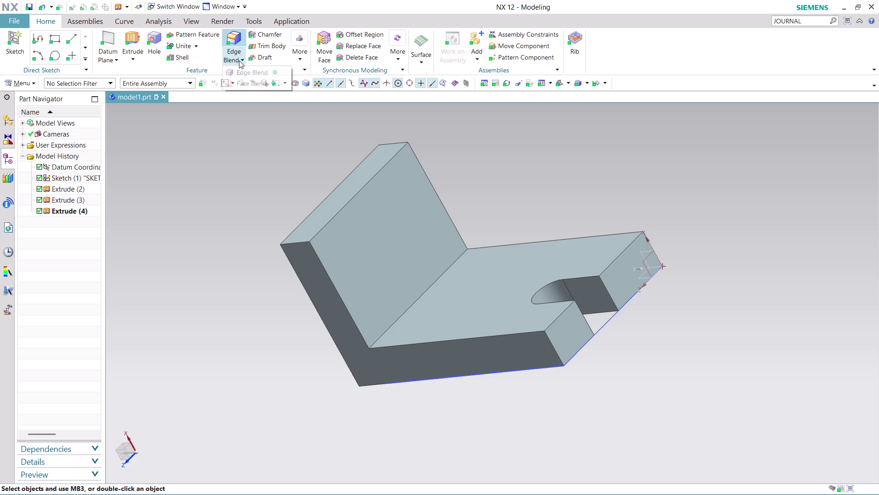
Round the upright's outer top edge with a 48 mm Edge Blend.
click(250, 70)
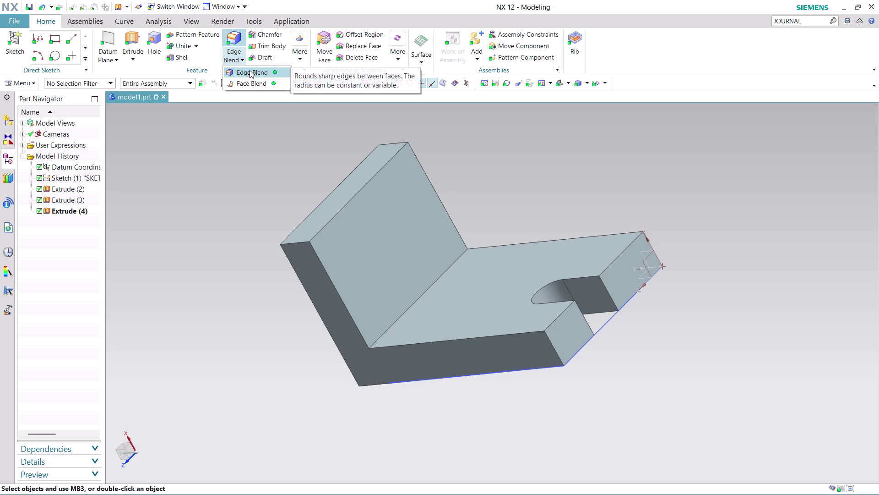
click(294, 242)
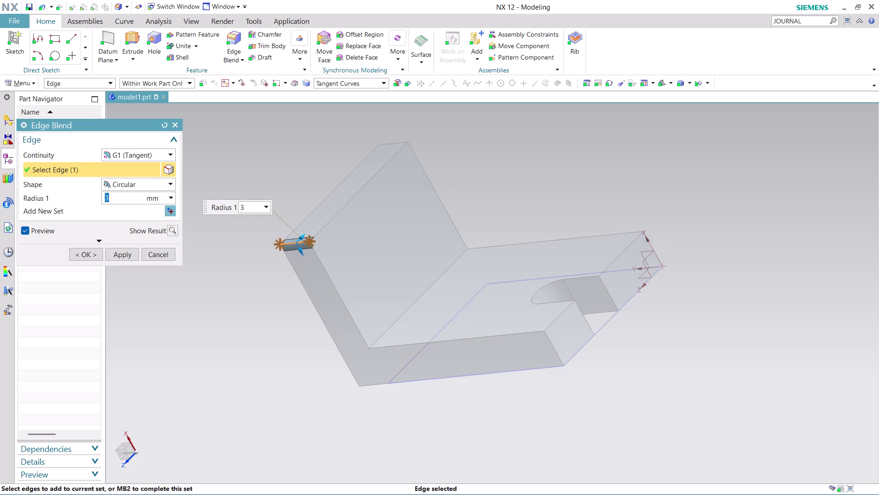
text(4)
text(8)
click(202, 321)
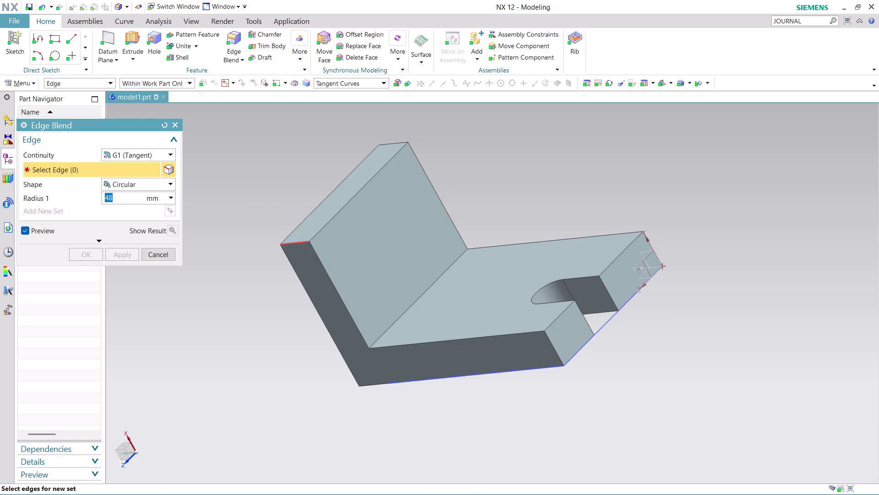
click(294, 239)
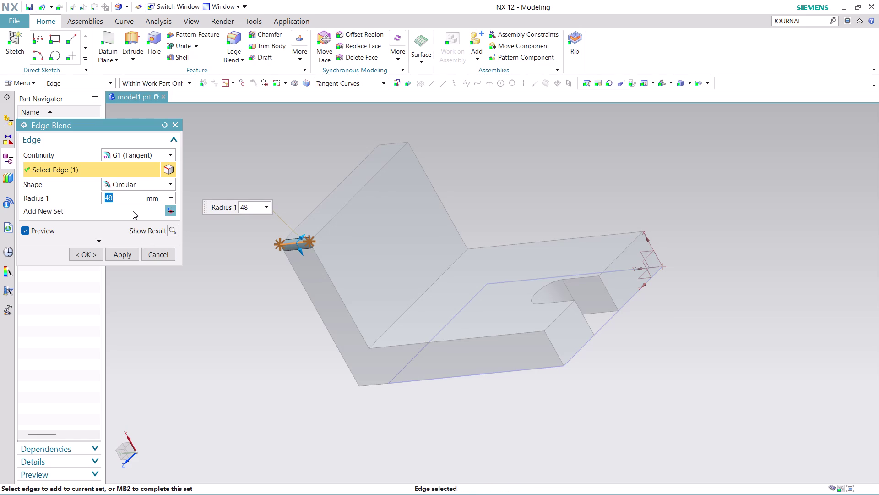
click(120, 255)
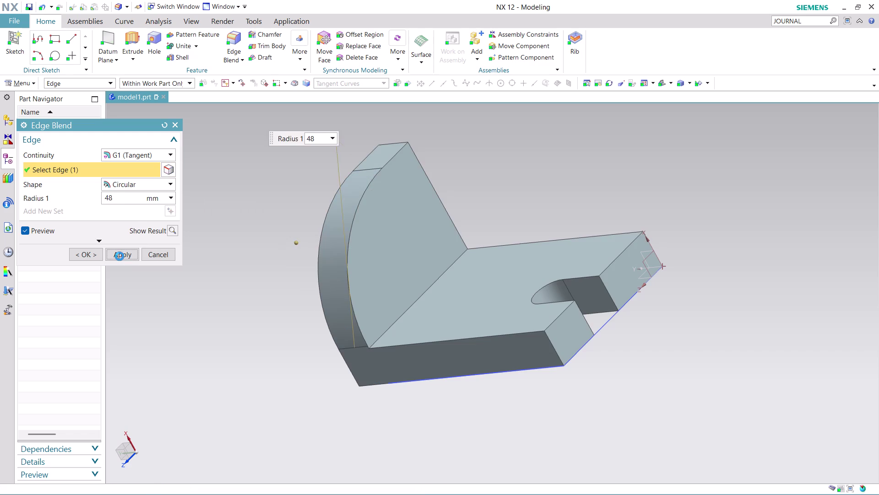
click(149, 253)
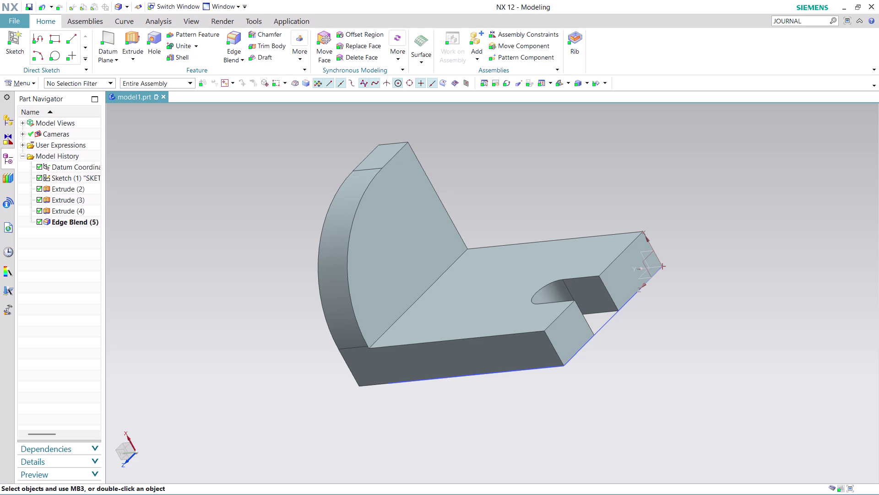
Start an extrude and choose the base's top face as the sketch plane.
scroll(down, 3)
middle_drag(558, 195, 558, 212)
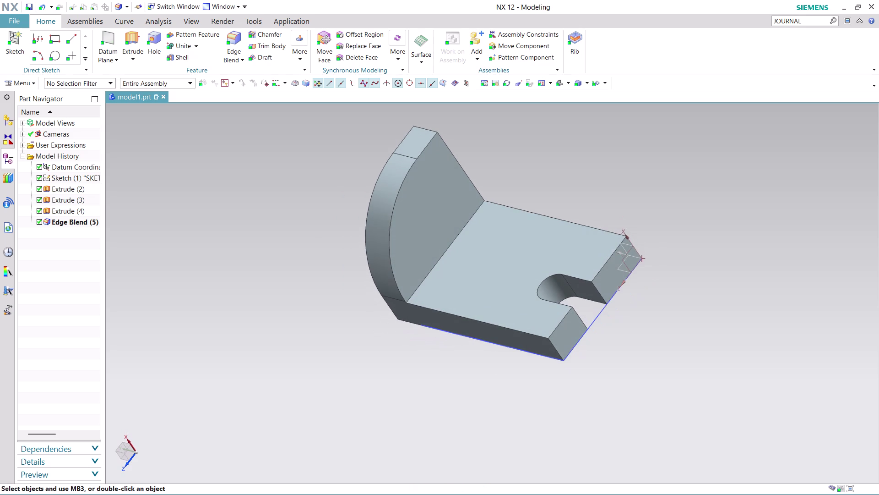
scroll(up, 3)
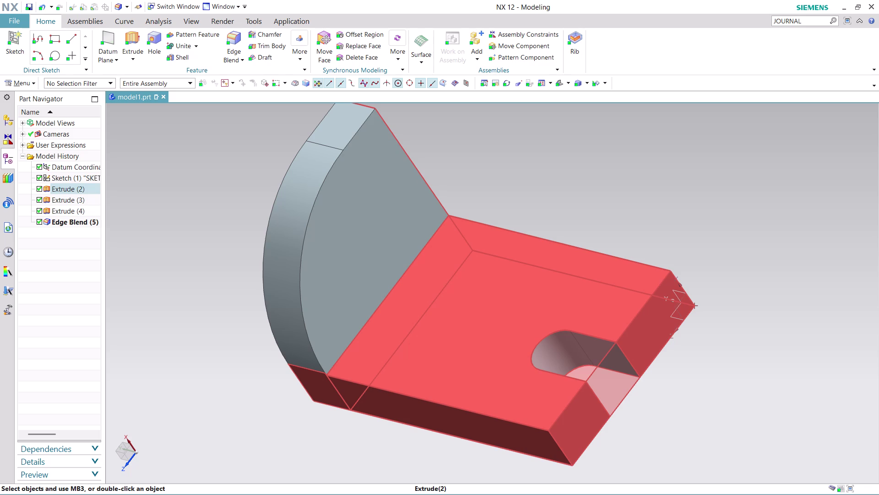
click(139, 39)
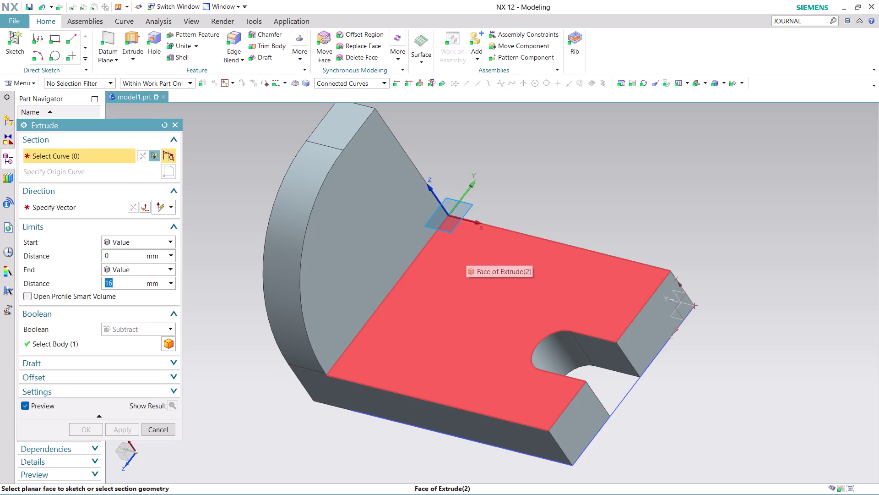
click(523, 380)
click(573, 392)
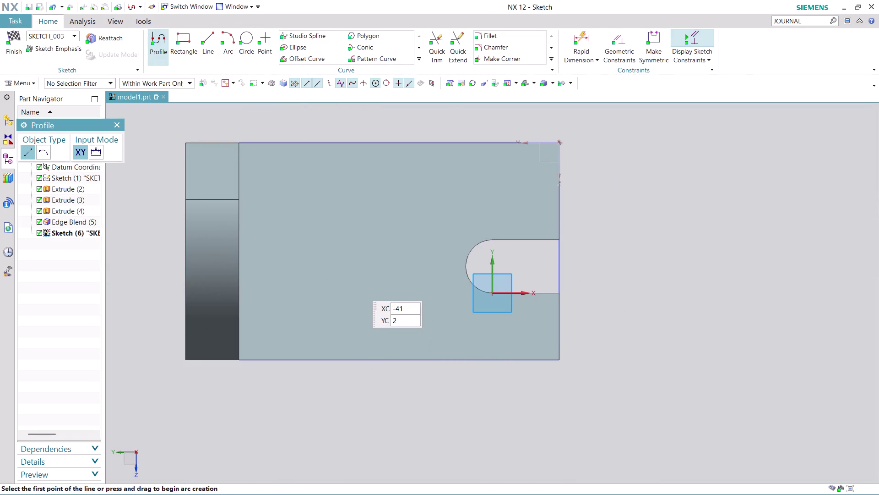
Draw a 39 by 40 rectangle from a corner beside the upright.
click(187, 42)
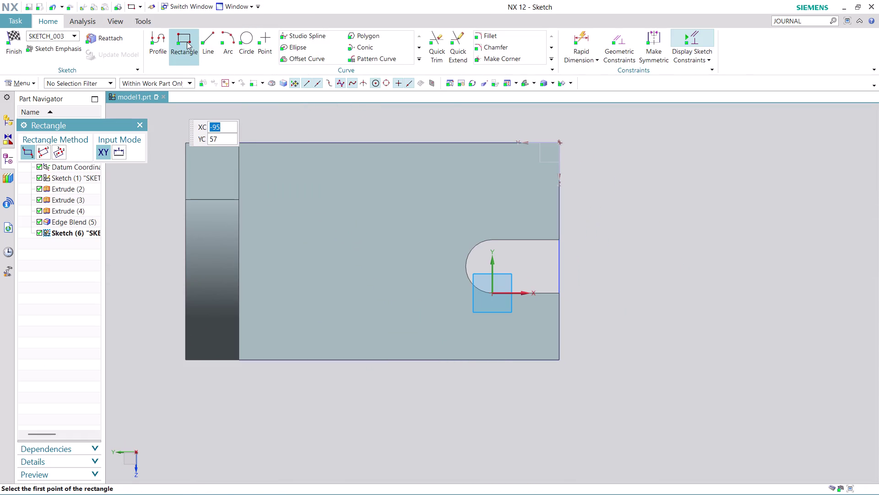
click(243, 144)
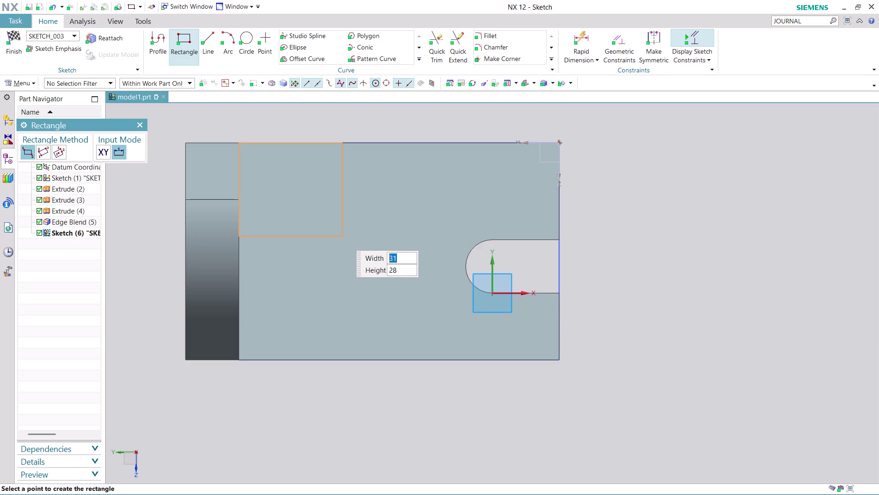
text(39)
key(Tab)
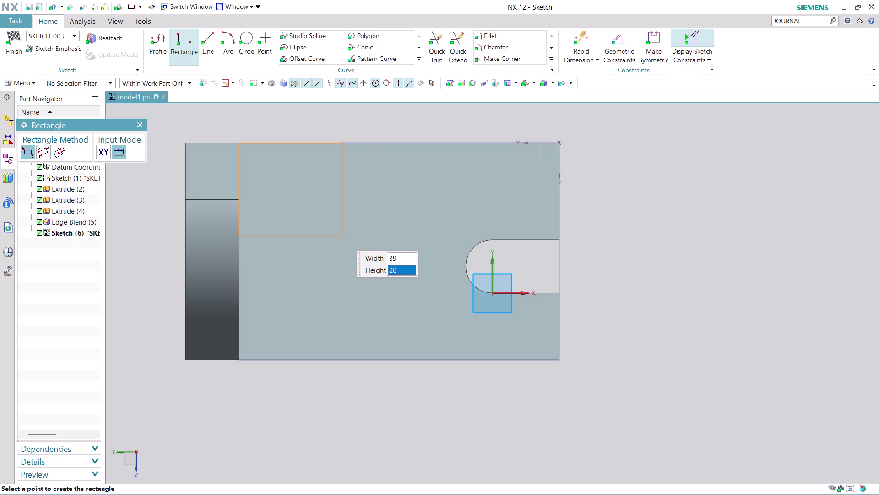
text(40)
key(Return)
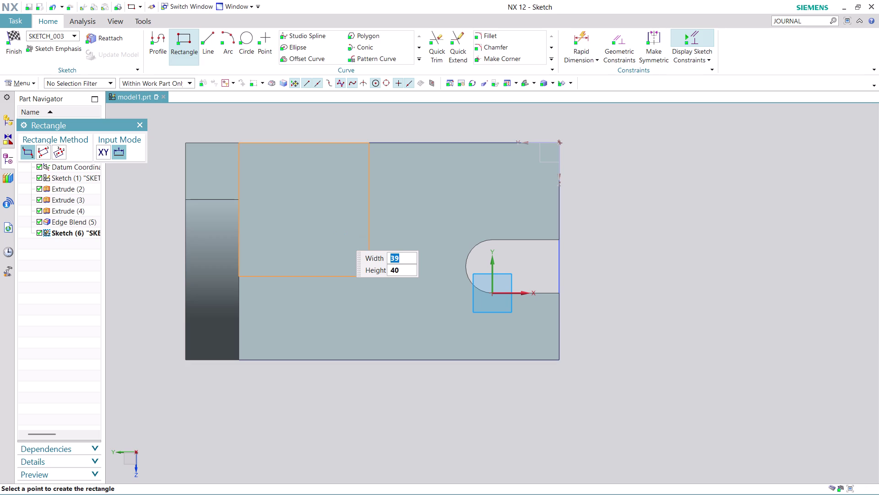
click(341, 235)
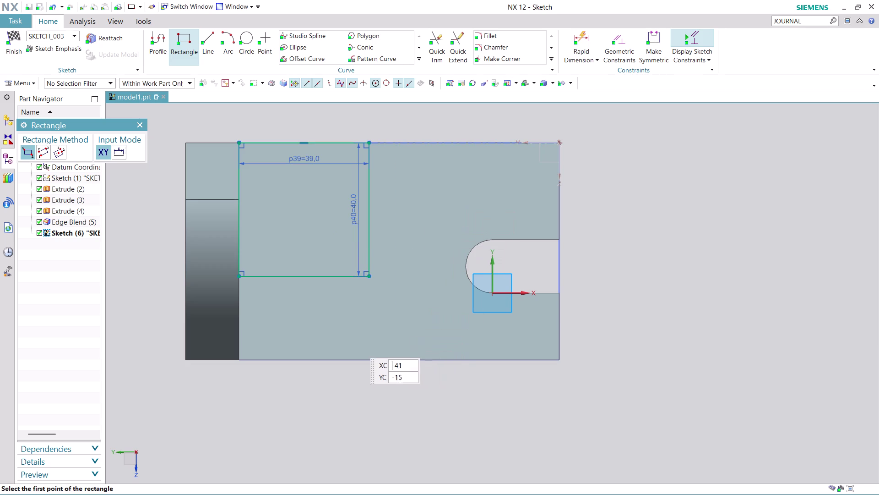
scroll(up, 3)
scroll(up, 3)
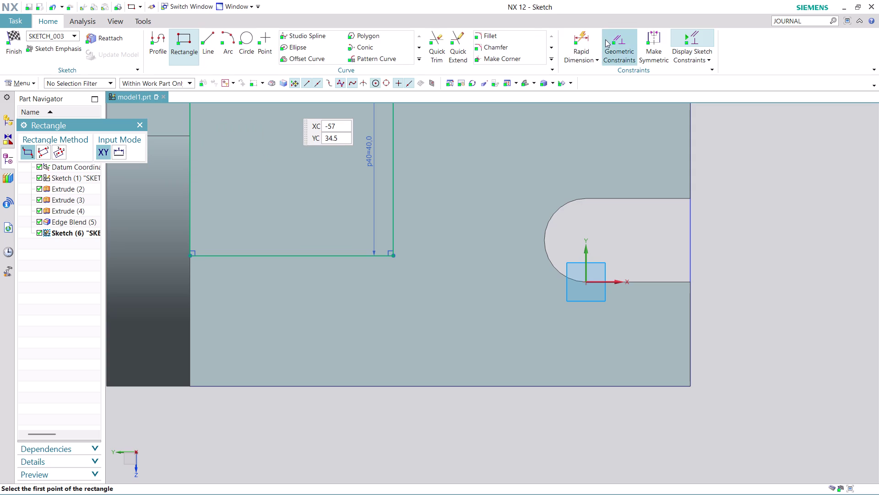
click(584, 38)
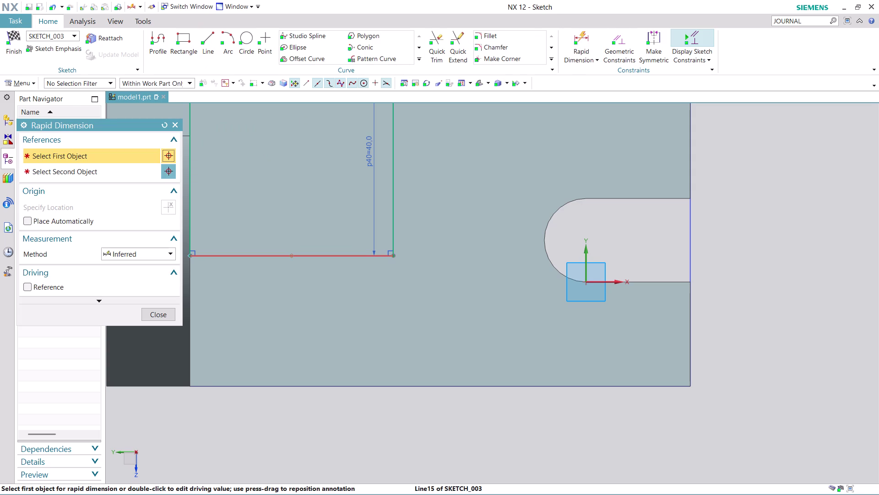
Add a 20 mm vertical dimension between the rectangle's bottom line and the base's lower edge.
click(315, 256)
click(321, 386)
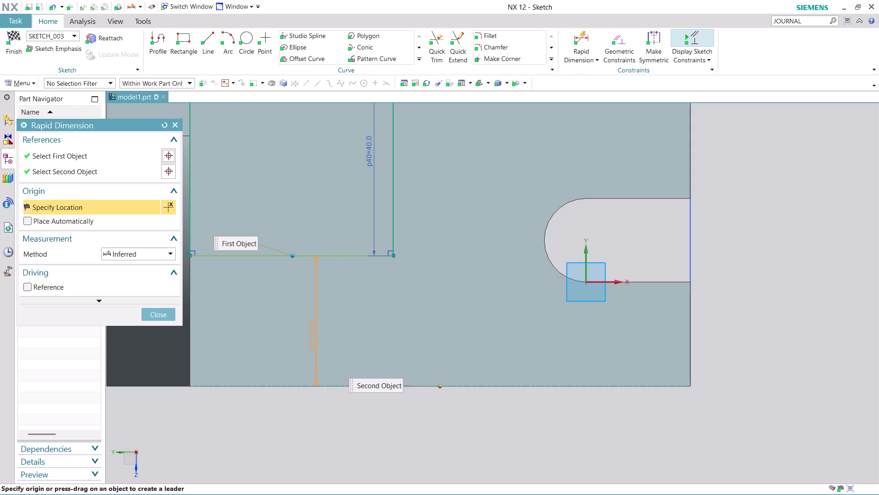
click(330, 335)
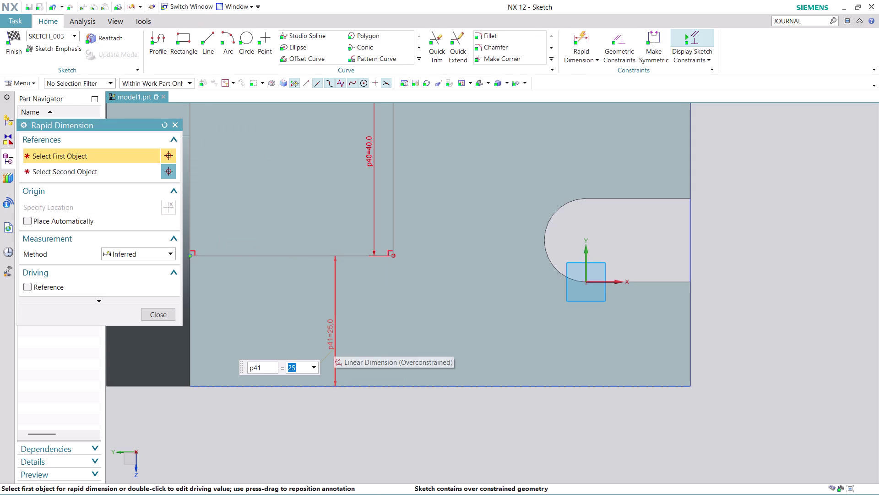
text(20)
key(Return)
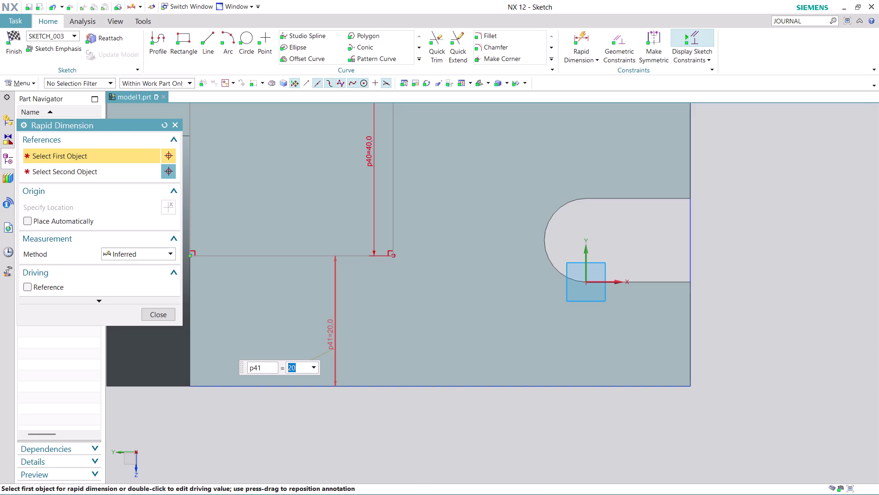
click(168, 316)
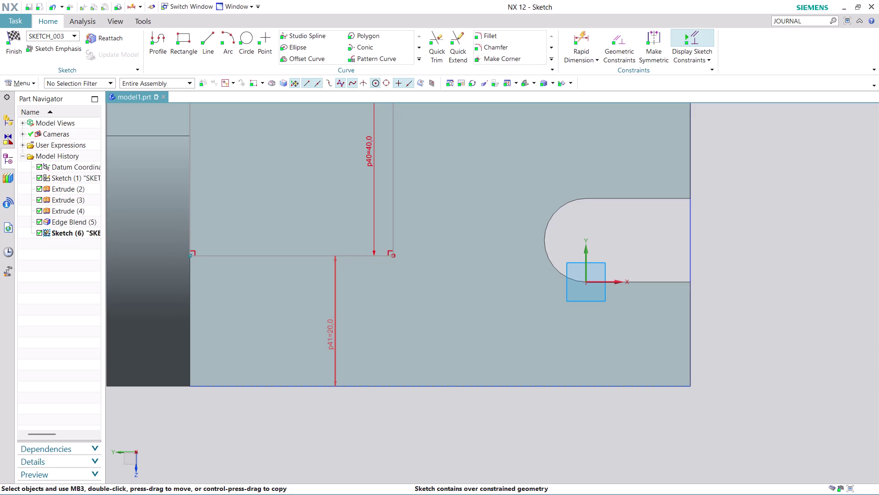
Undo the conflicting 20 mm dimension on the rectangle sketch.
scroll(down, 3)
scroll(up, 3)
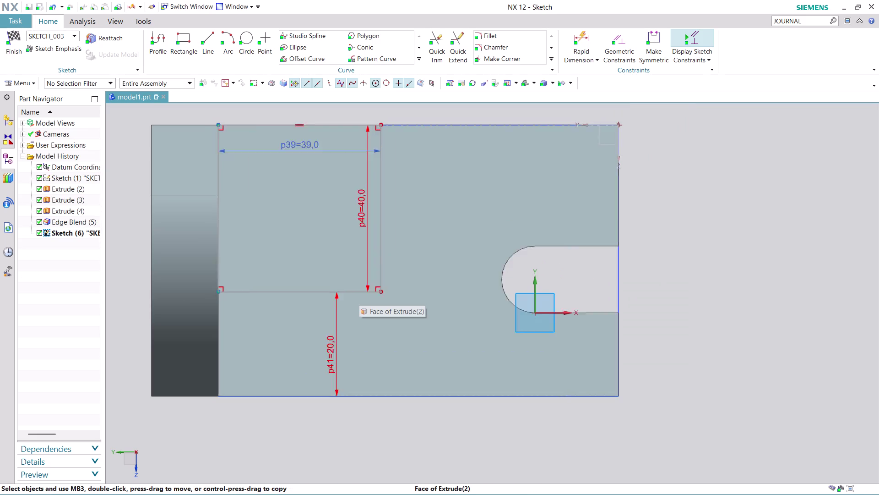
scroll(down, 3)
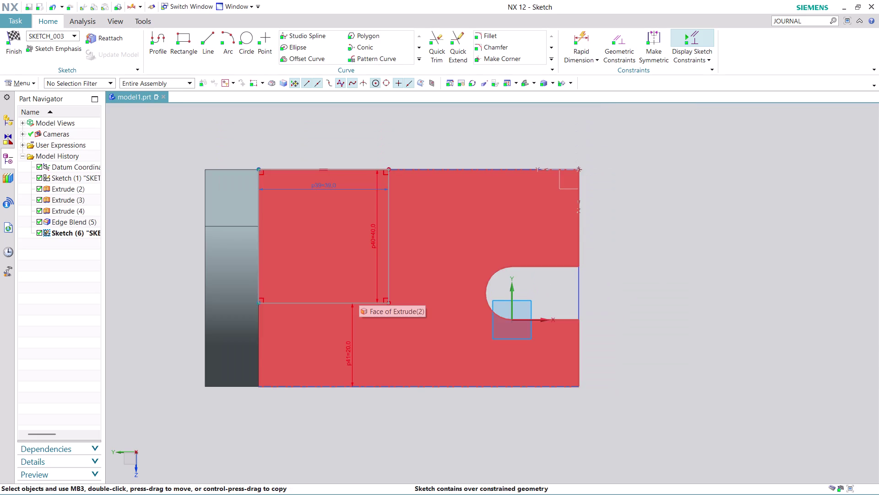
scroll(down, 3)
scroll(up, 3)
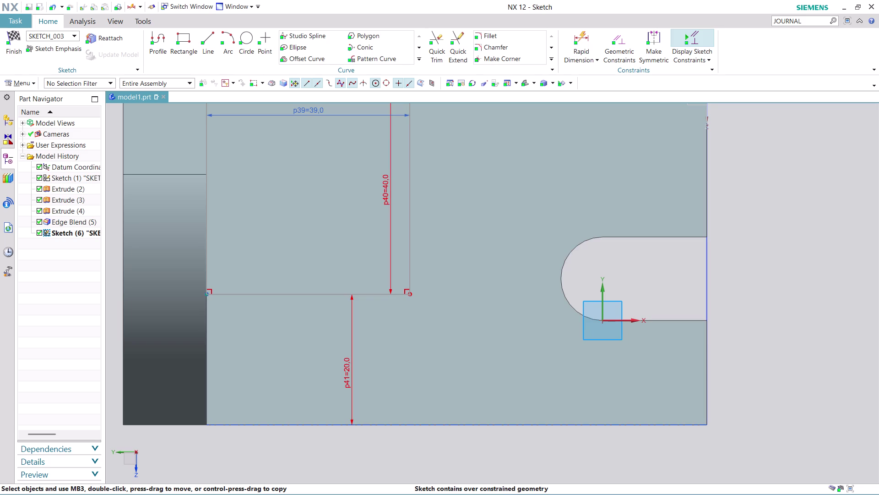
scroll(up, 3)
scroll(down, 3)
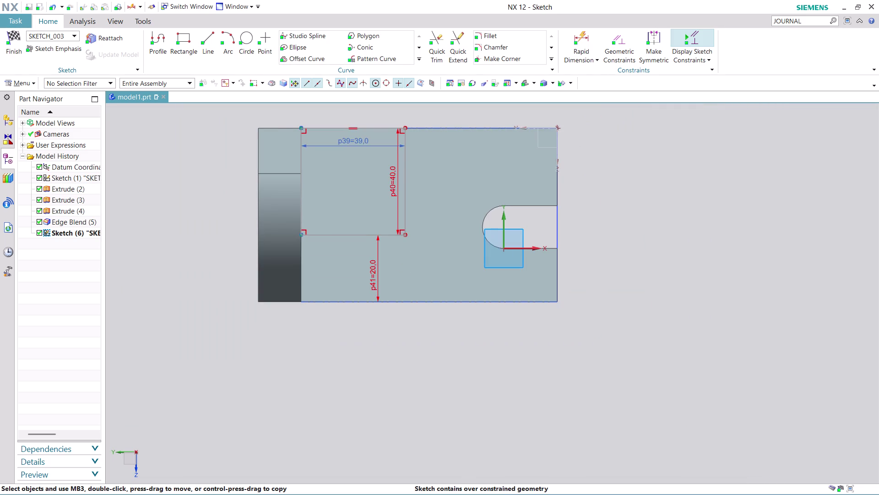
scroll(up, 3)
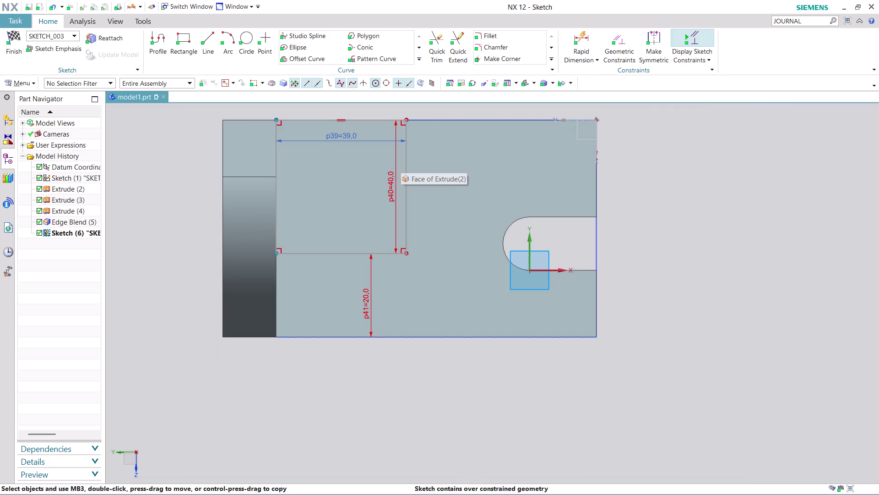
key(ctrl+z)
key(ctrl+z)
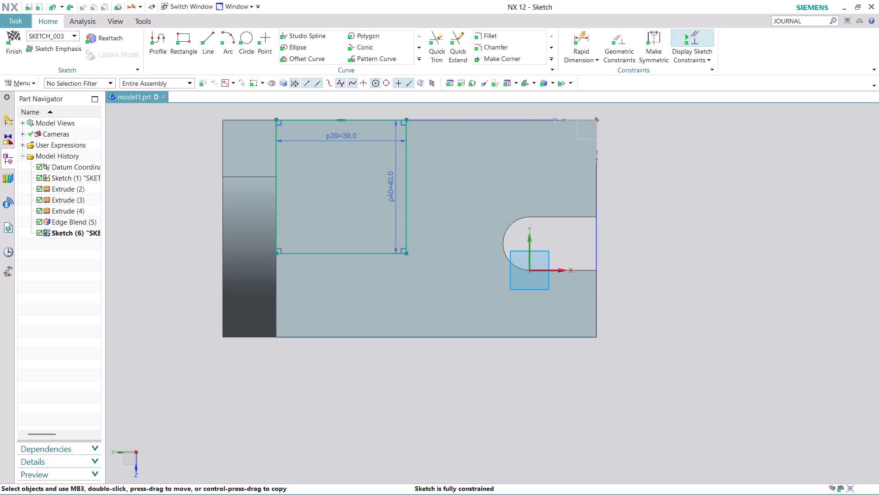
Pan and orbit to inspect the fully constrained 39 by 40 rectangle on the base face.
scroll(up, 3)
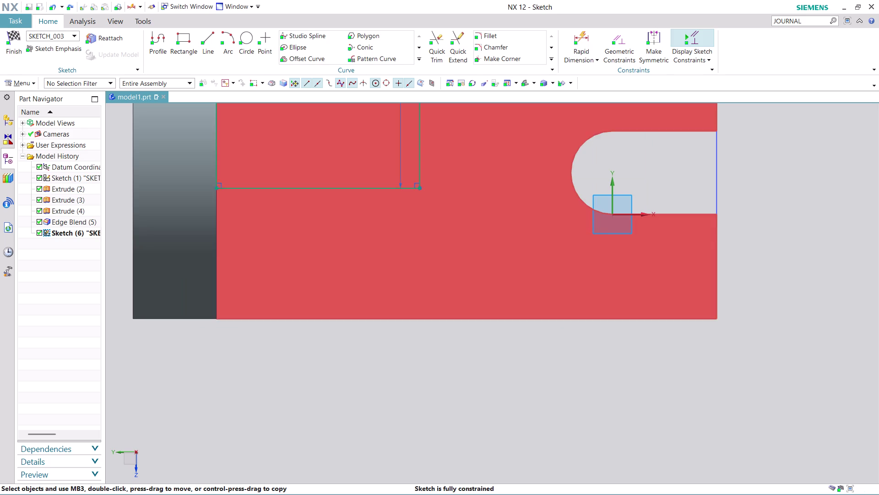
scroll(up, 3)
scroll(down, 3)
middle_drag(445, 170, 447, 279)
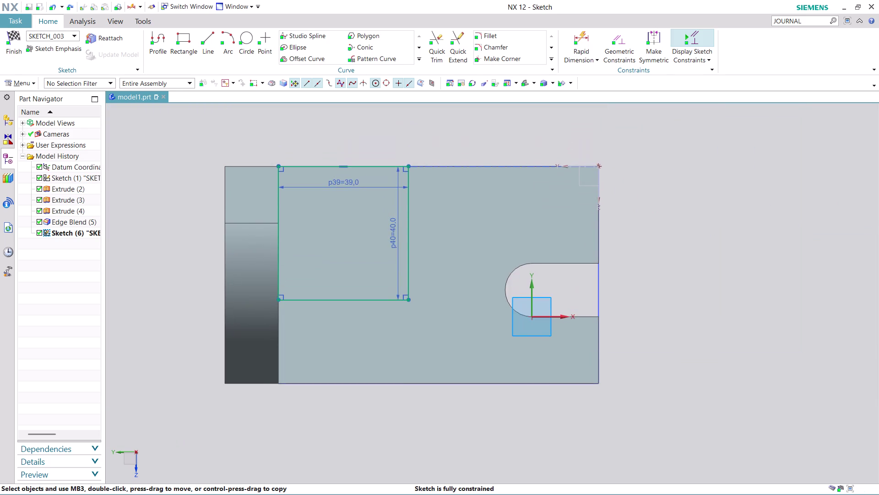
scroll(down, 3)
scroll(up, 3)
scroll(up, 3)
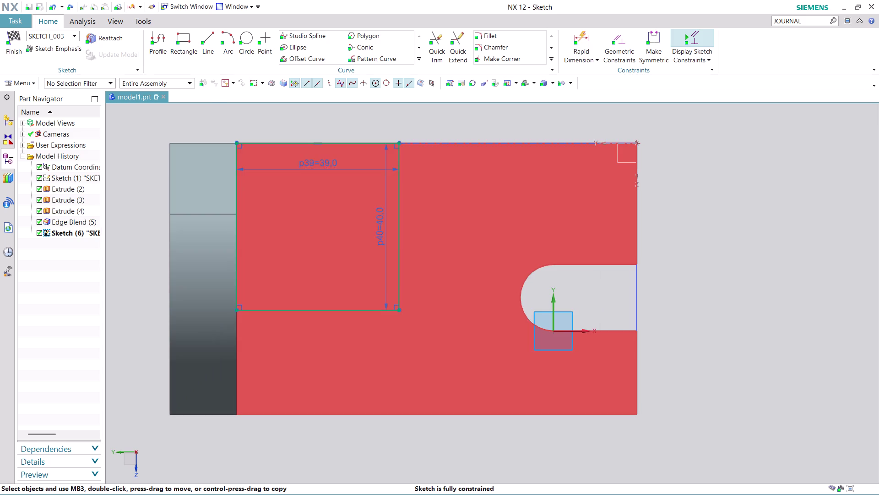
scroll(up, 3)
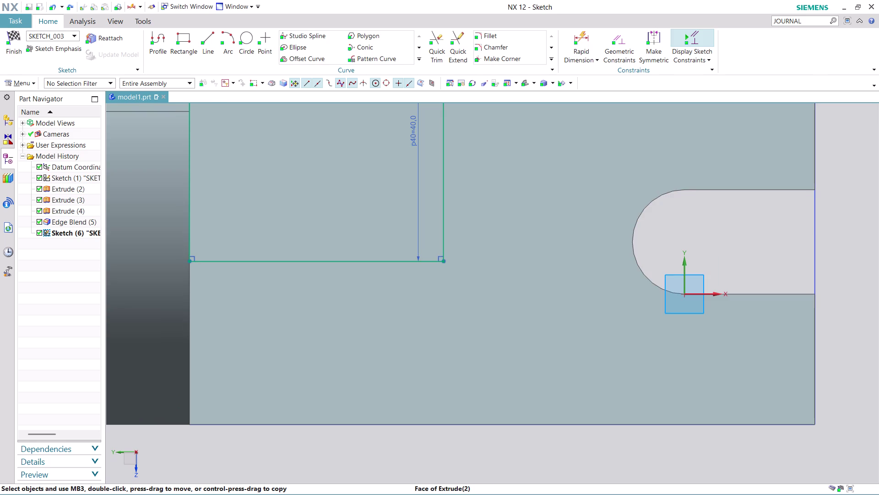
scroll(down, 3)
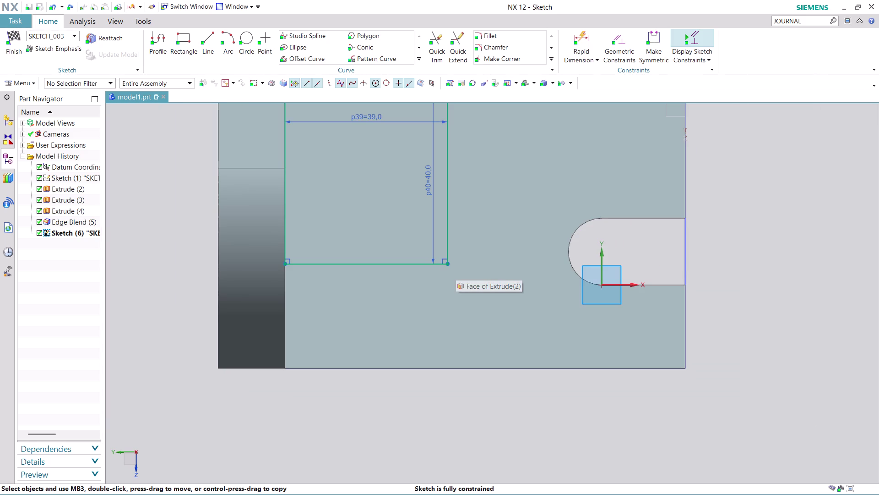
middle_drag(723, 216, 711, 227)
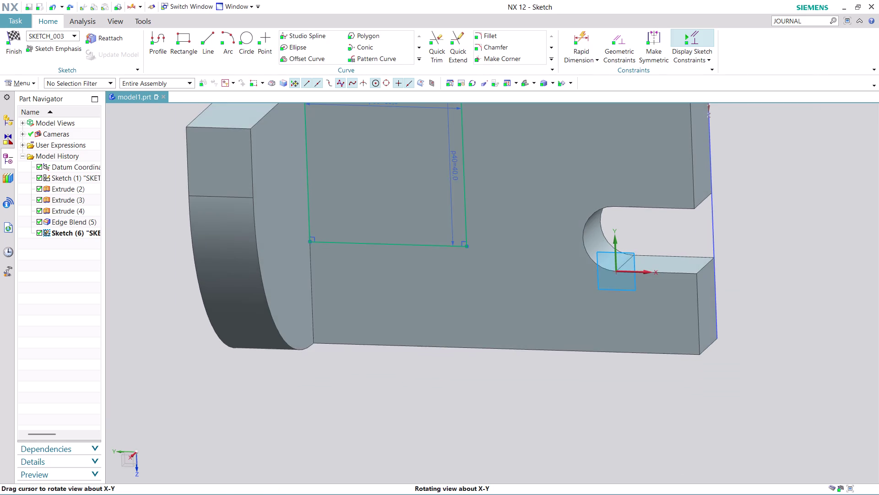
middle_drag(711, 227, 703, 214)
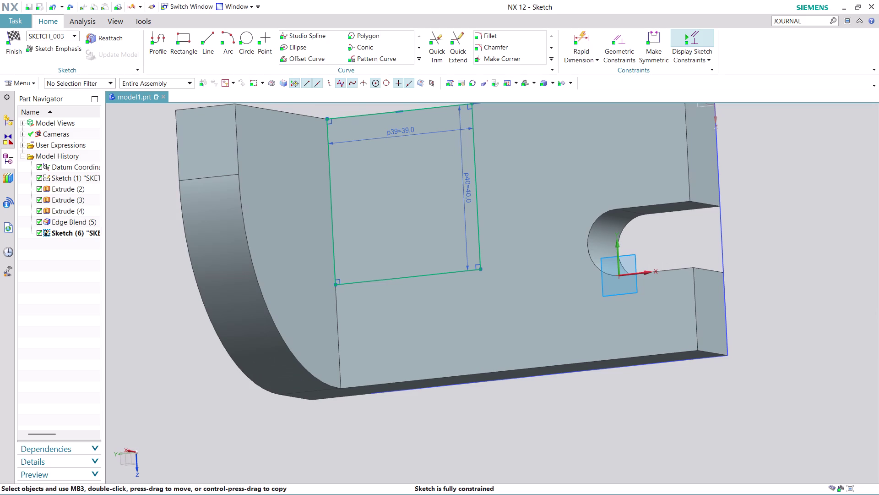